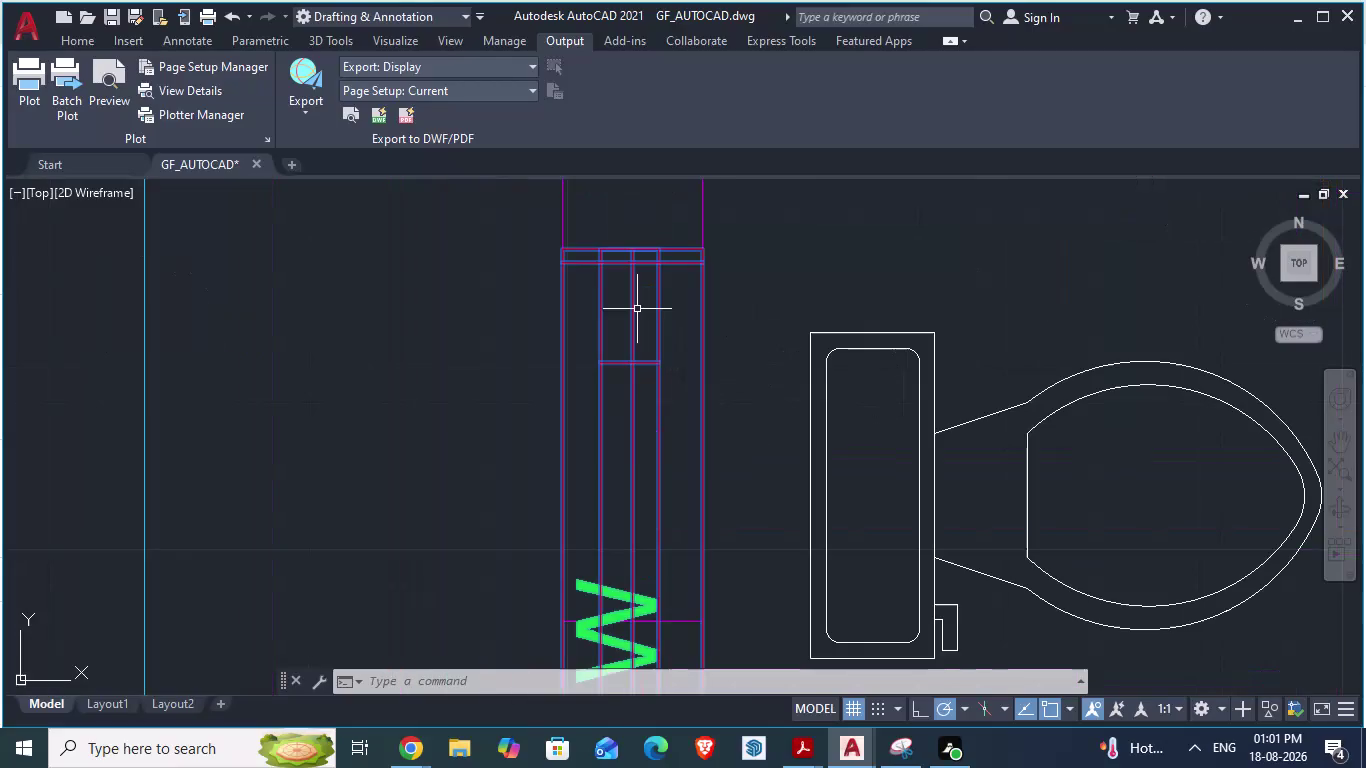
Move the W window block leftward so it sits beside the toilet wall.
scroll(up, 3)
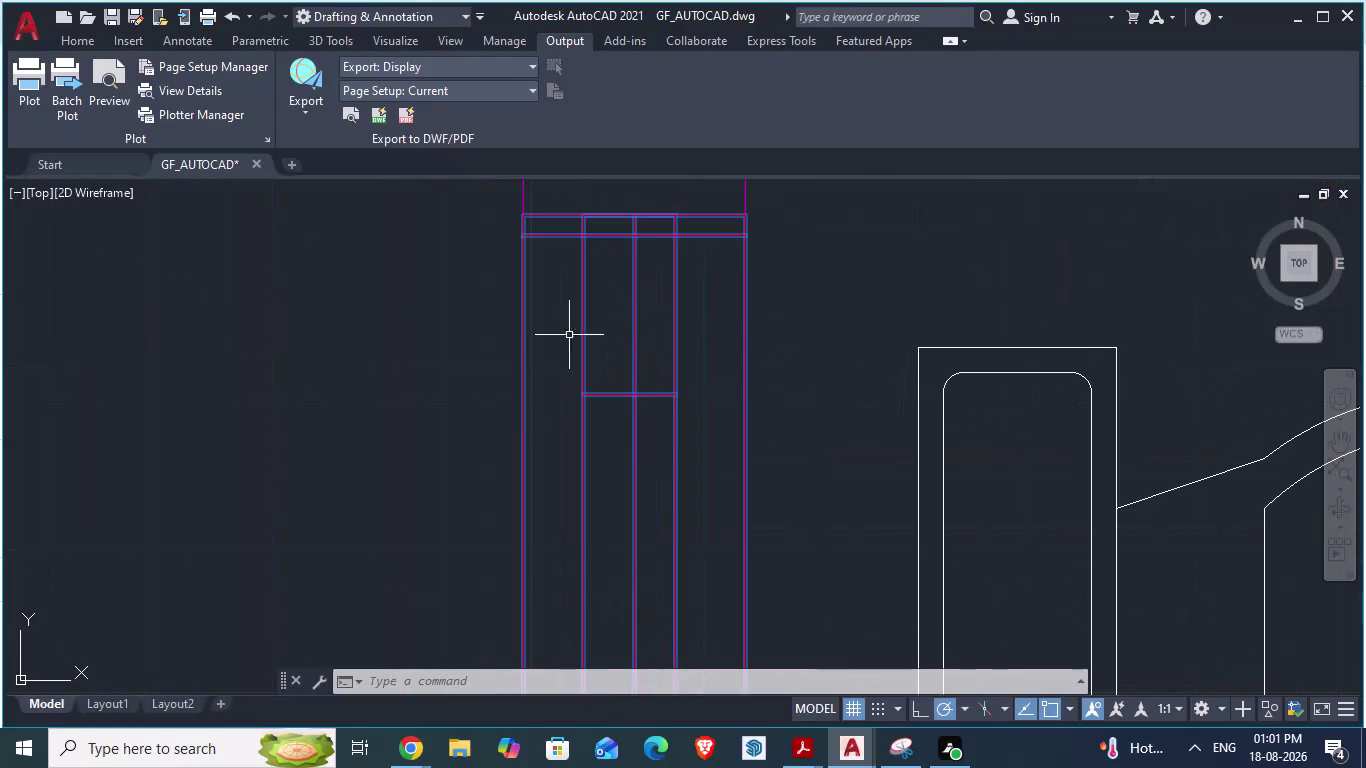
click(522, 360)
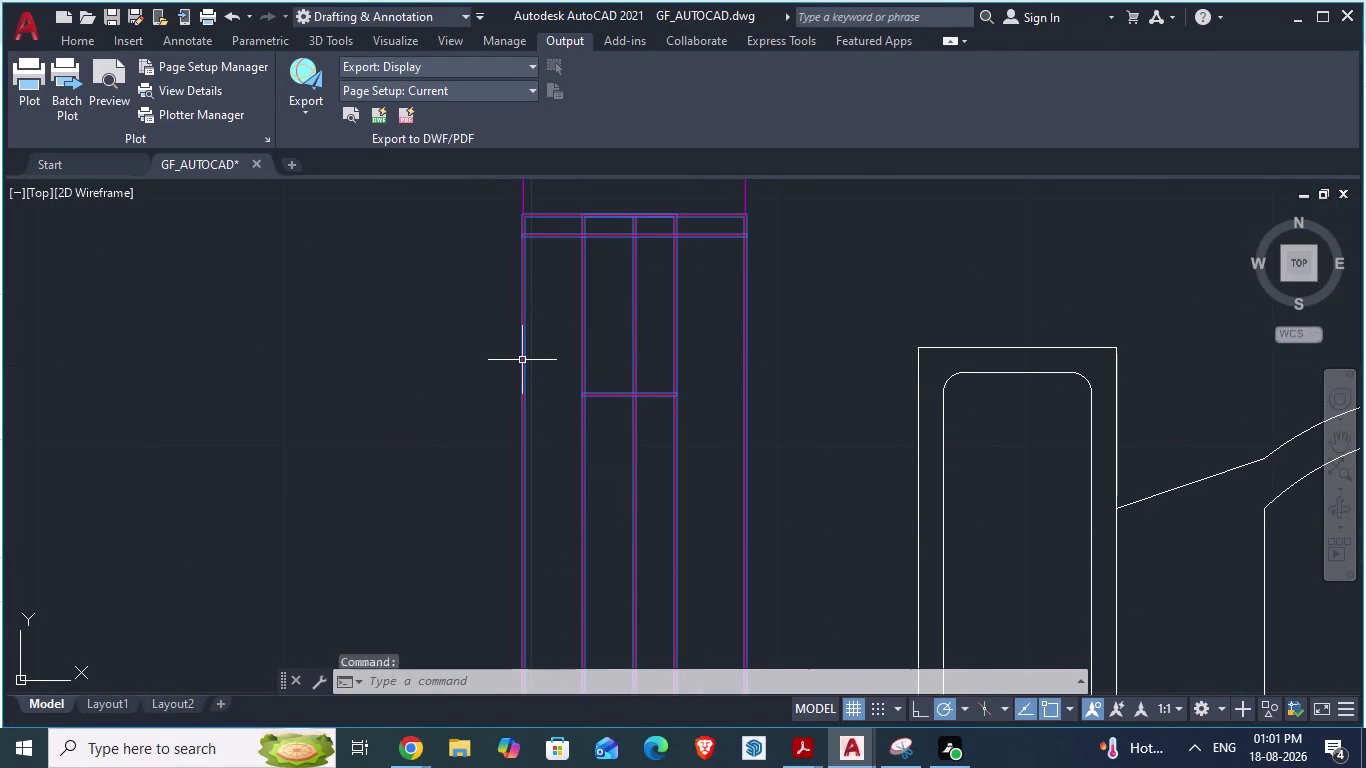
key(m)
key(Return)
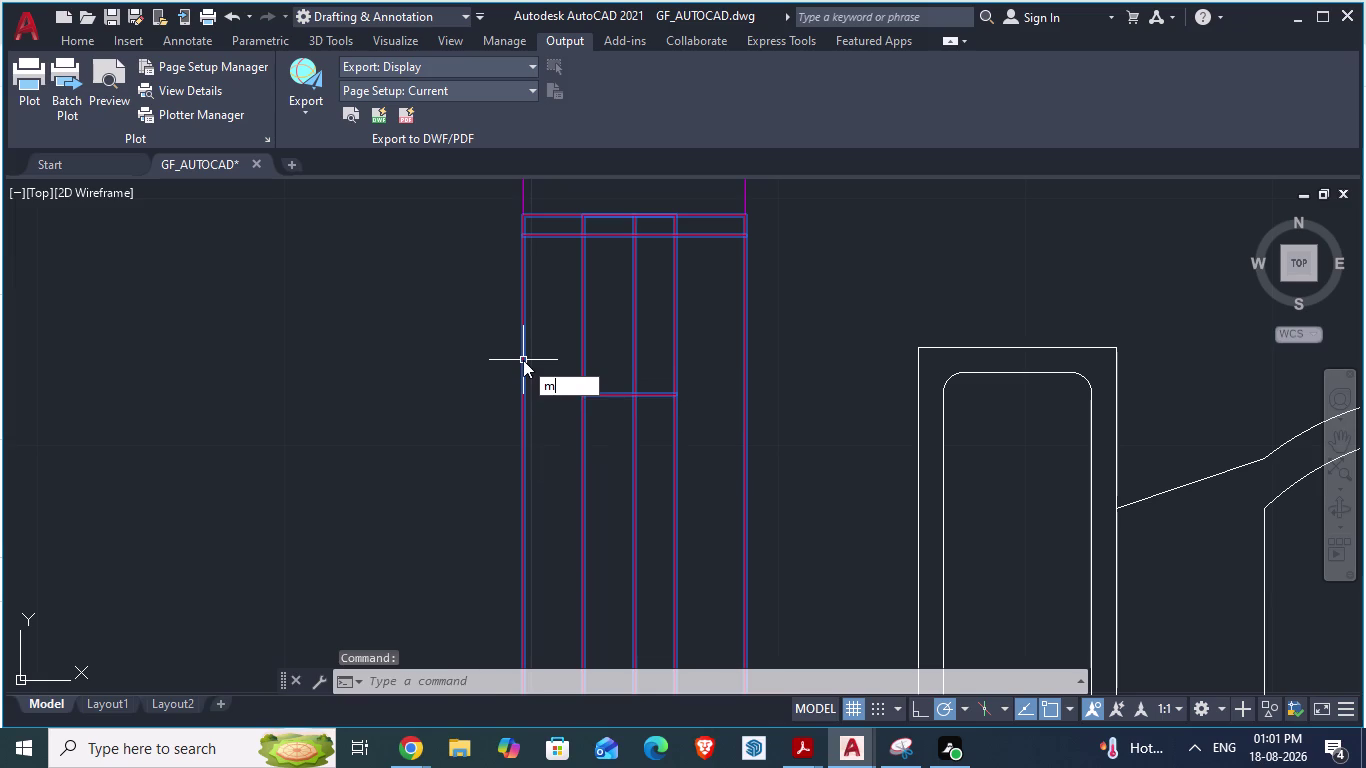
drag(523, 360, 289, 351)
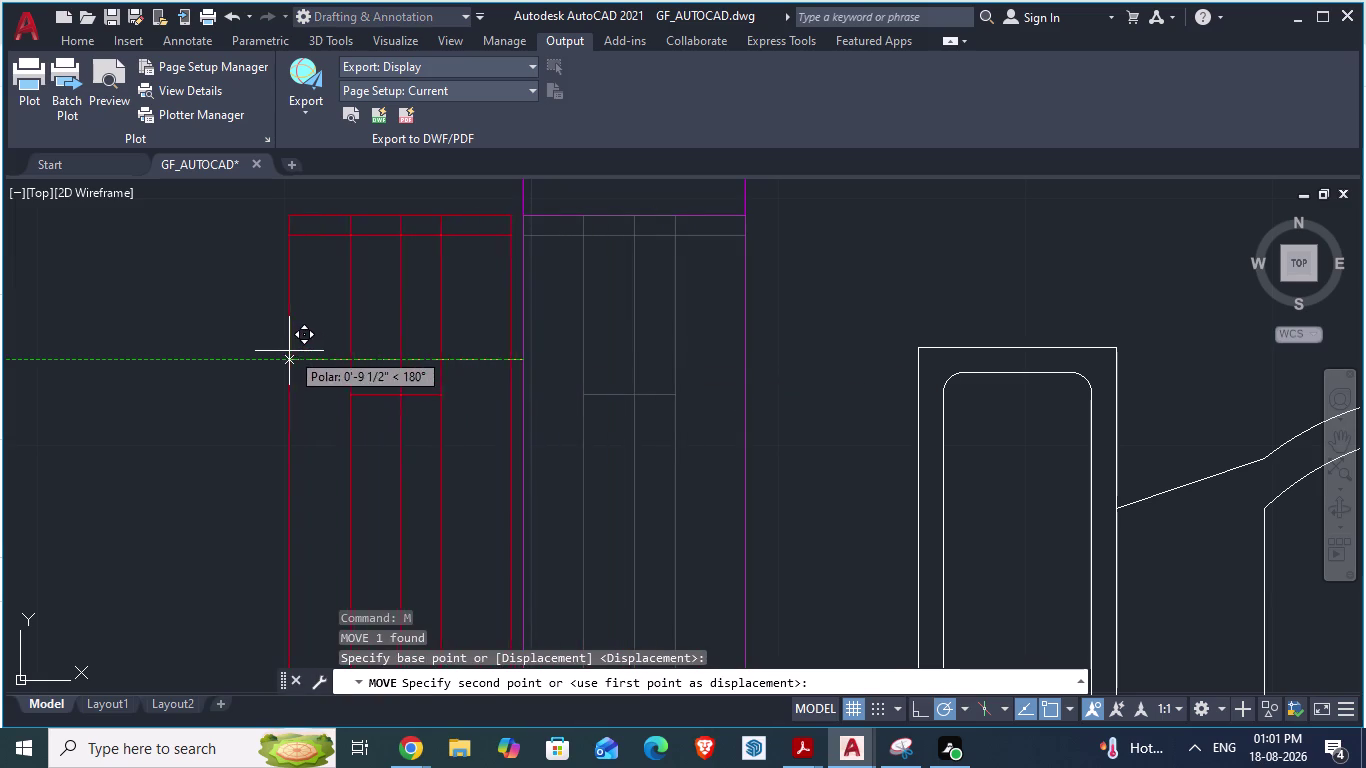
drag(289, 351, 257, 355)
click(257, 355)
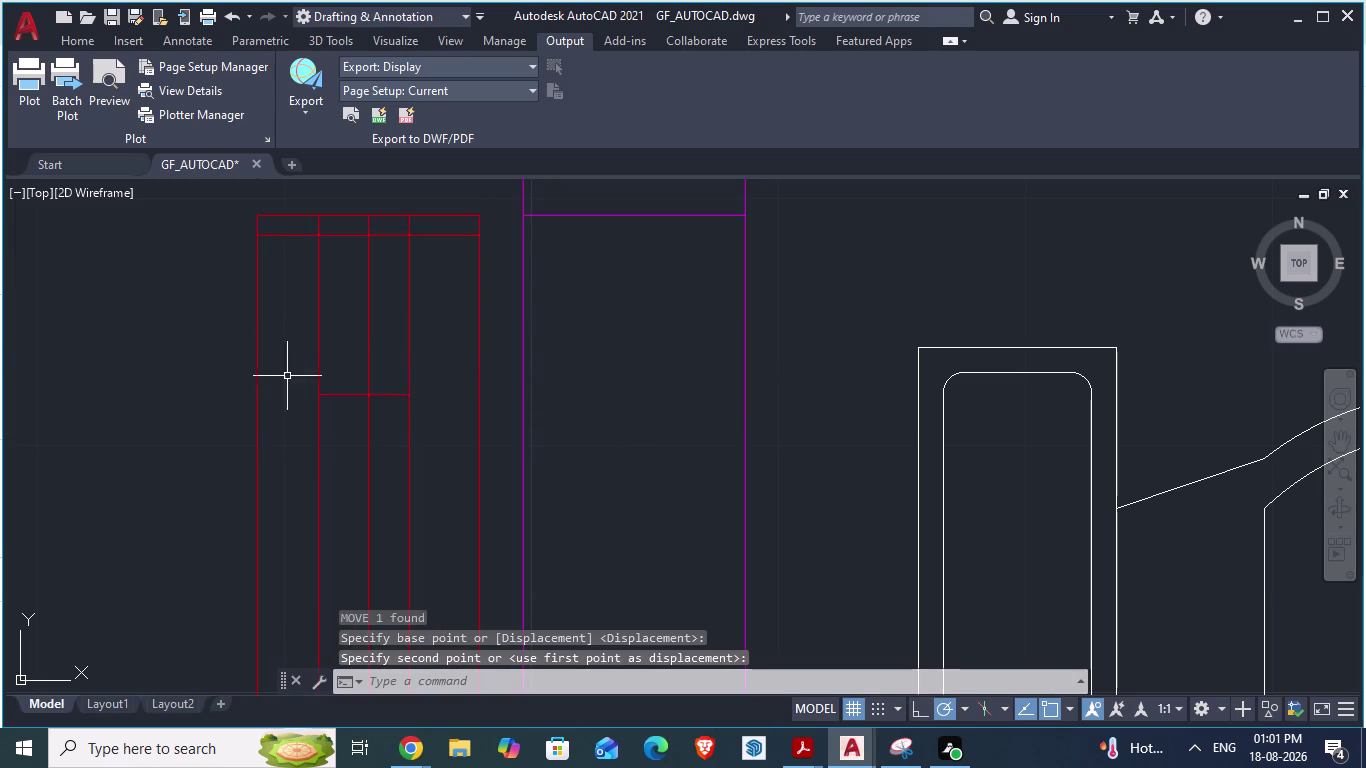
scroll(down, 3)
scroll(down, 3)
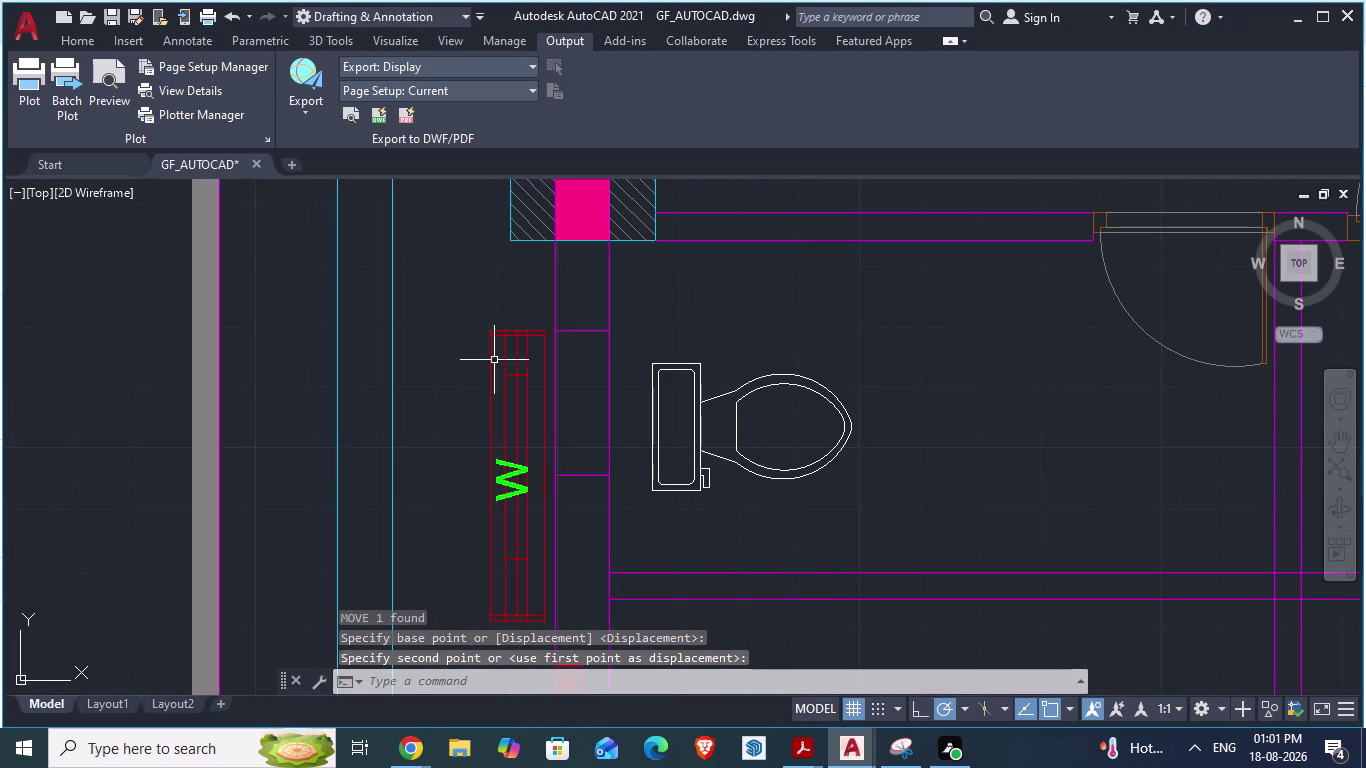
Cancel the stray command, reselect the moved window block, and start SCALE.
key(s)
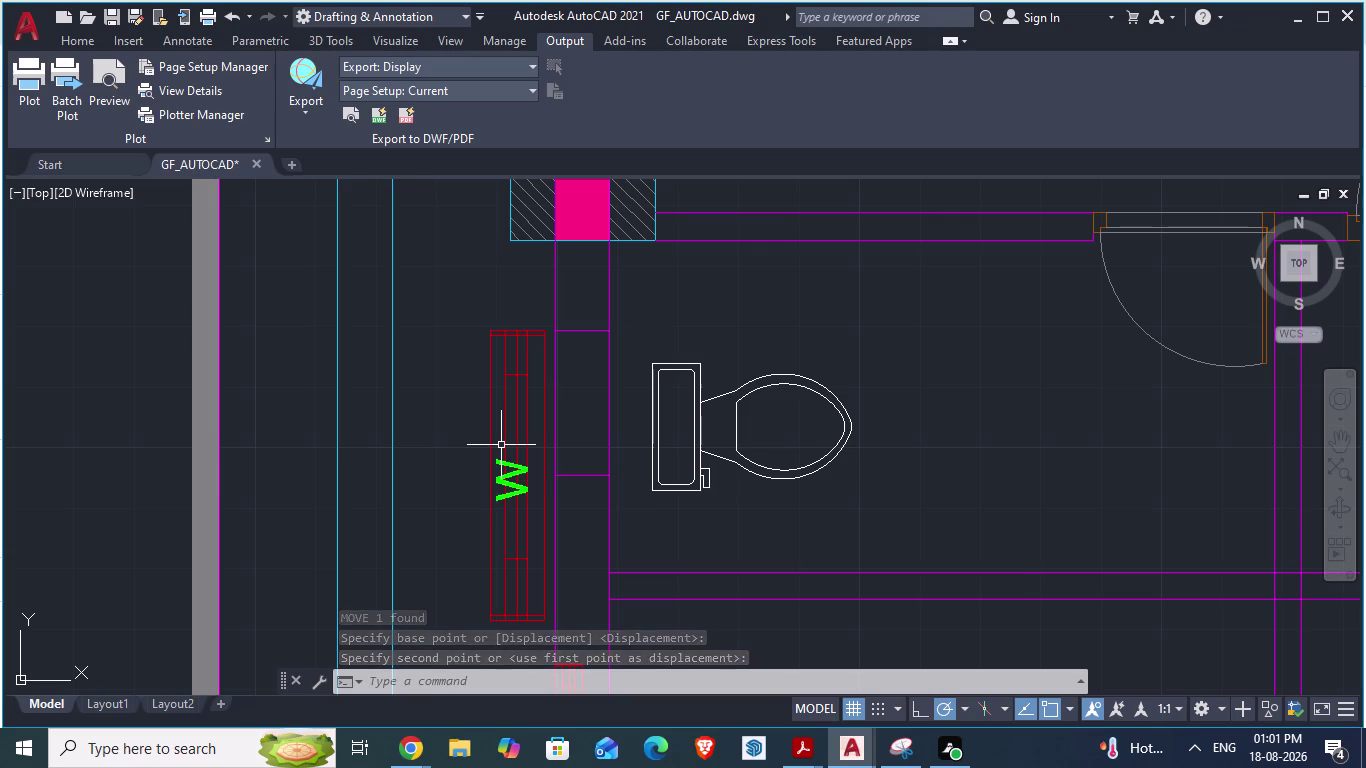
key(Escape)
click(489, 432)
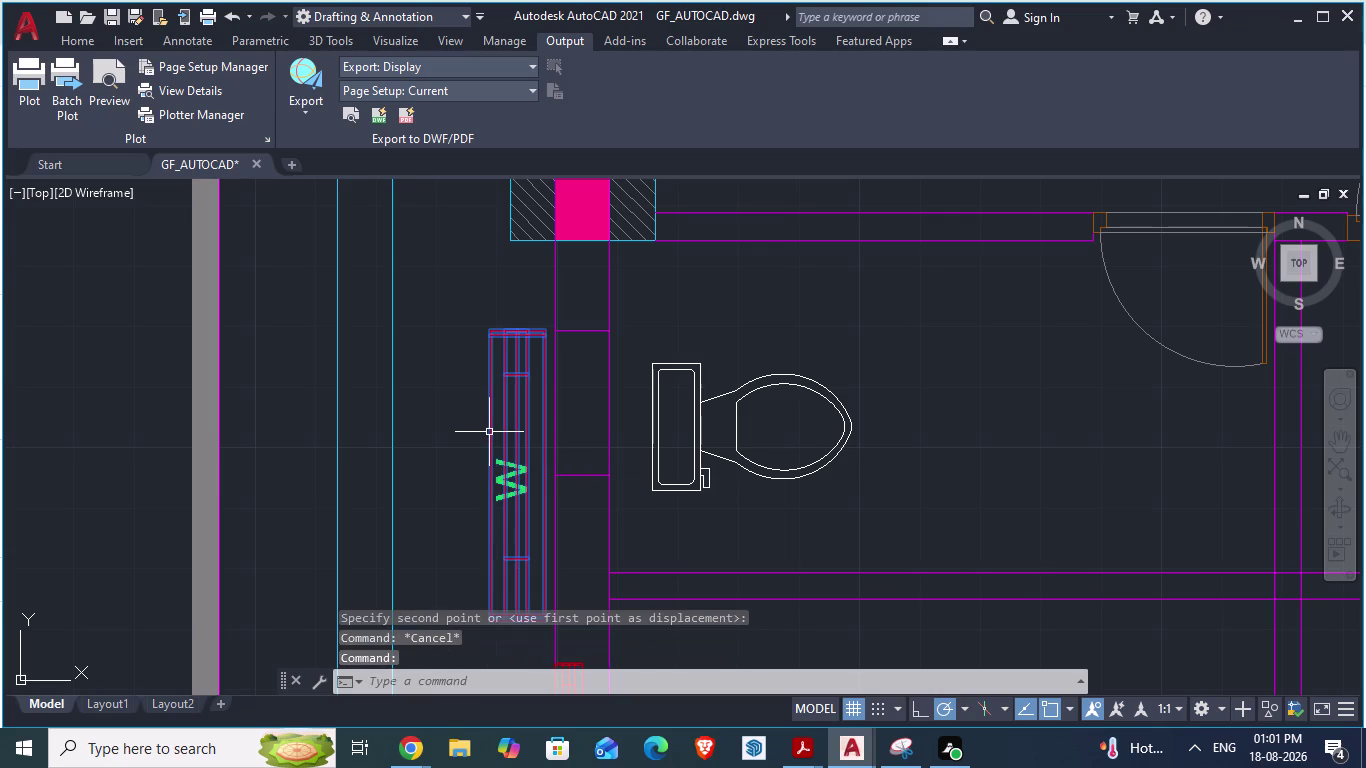
text(sca)
key(Return)
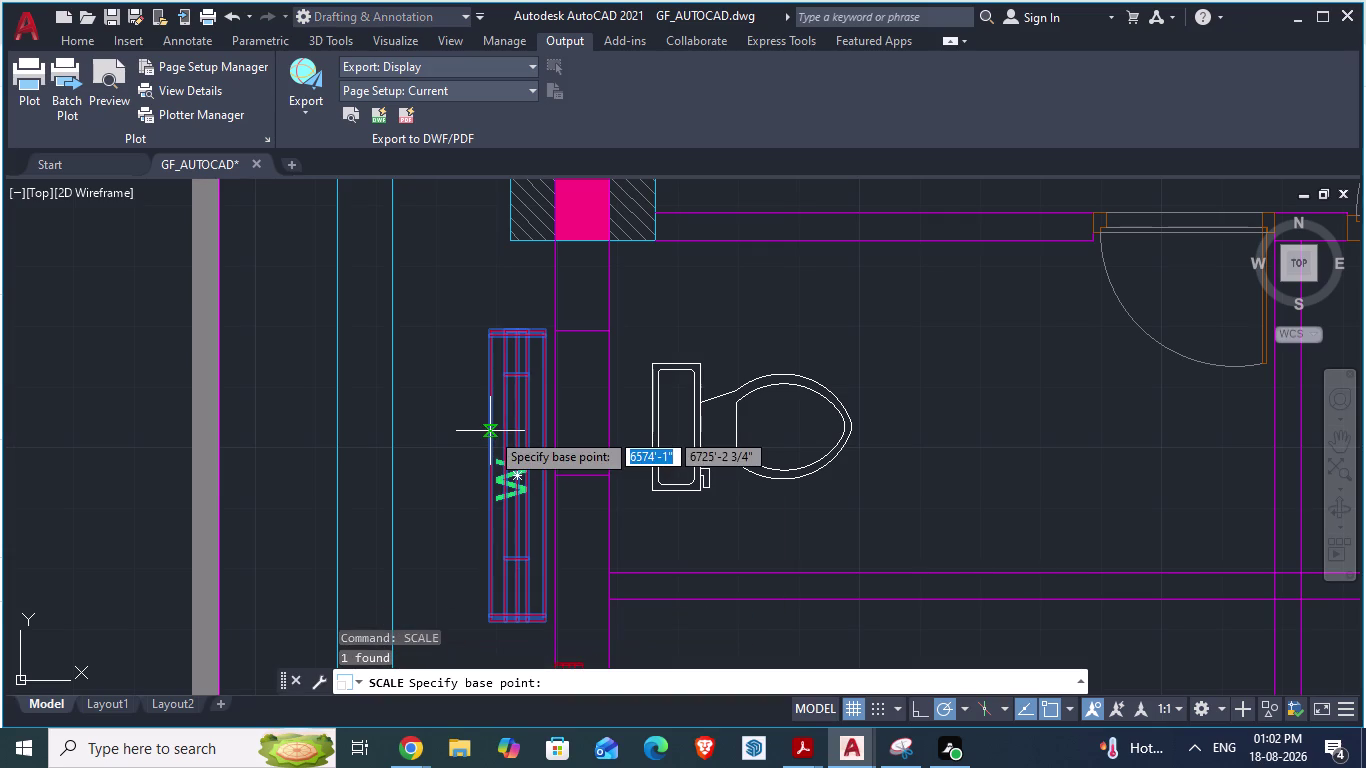
scroll(up, 3)
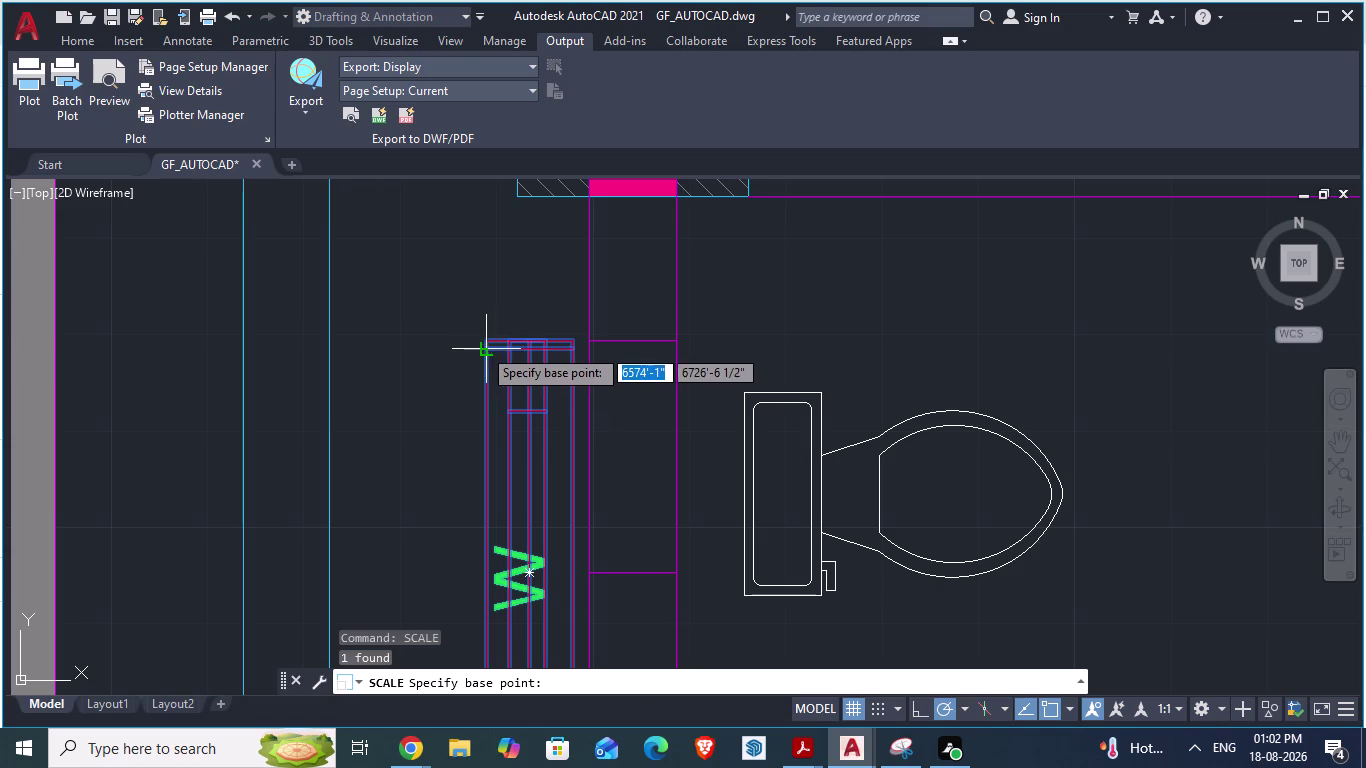
click(487, 344)
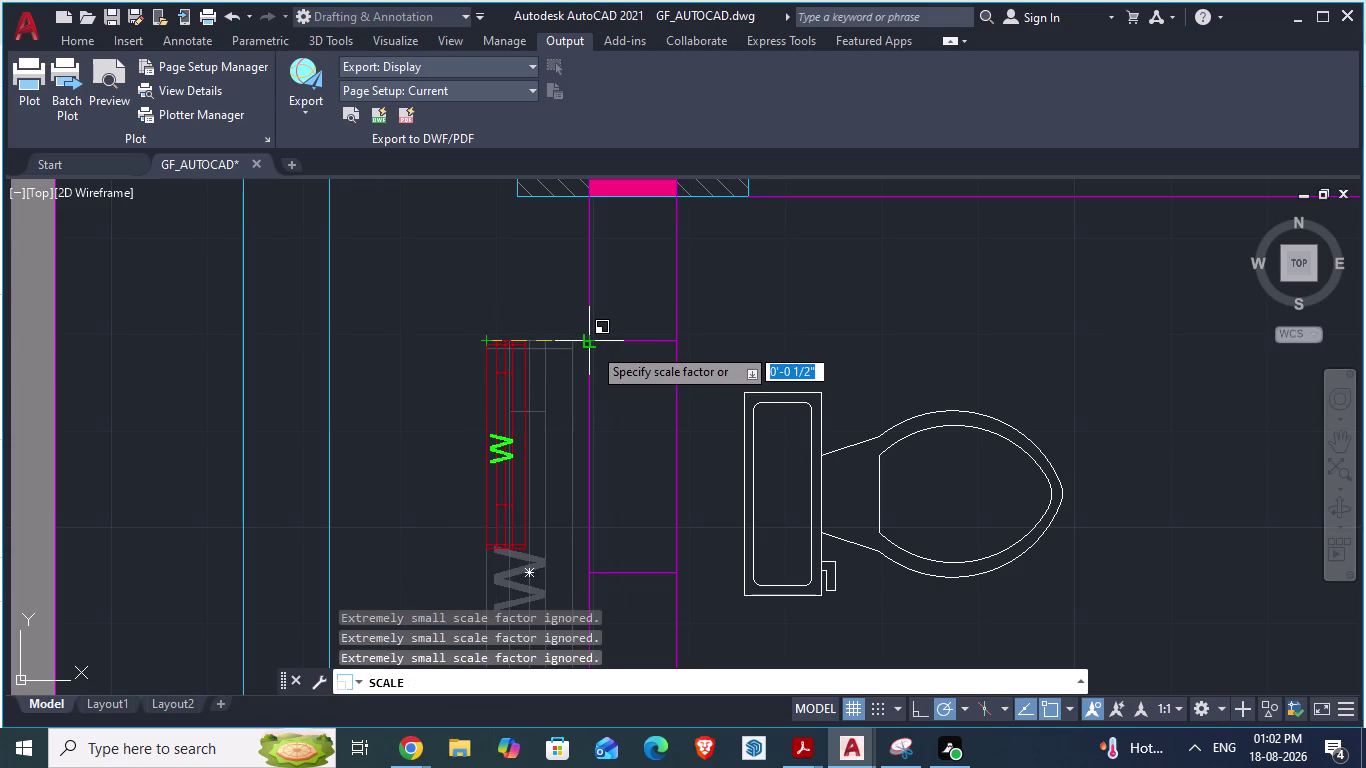
click(592, 346)
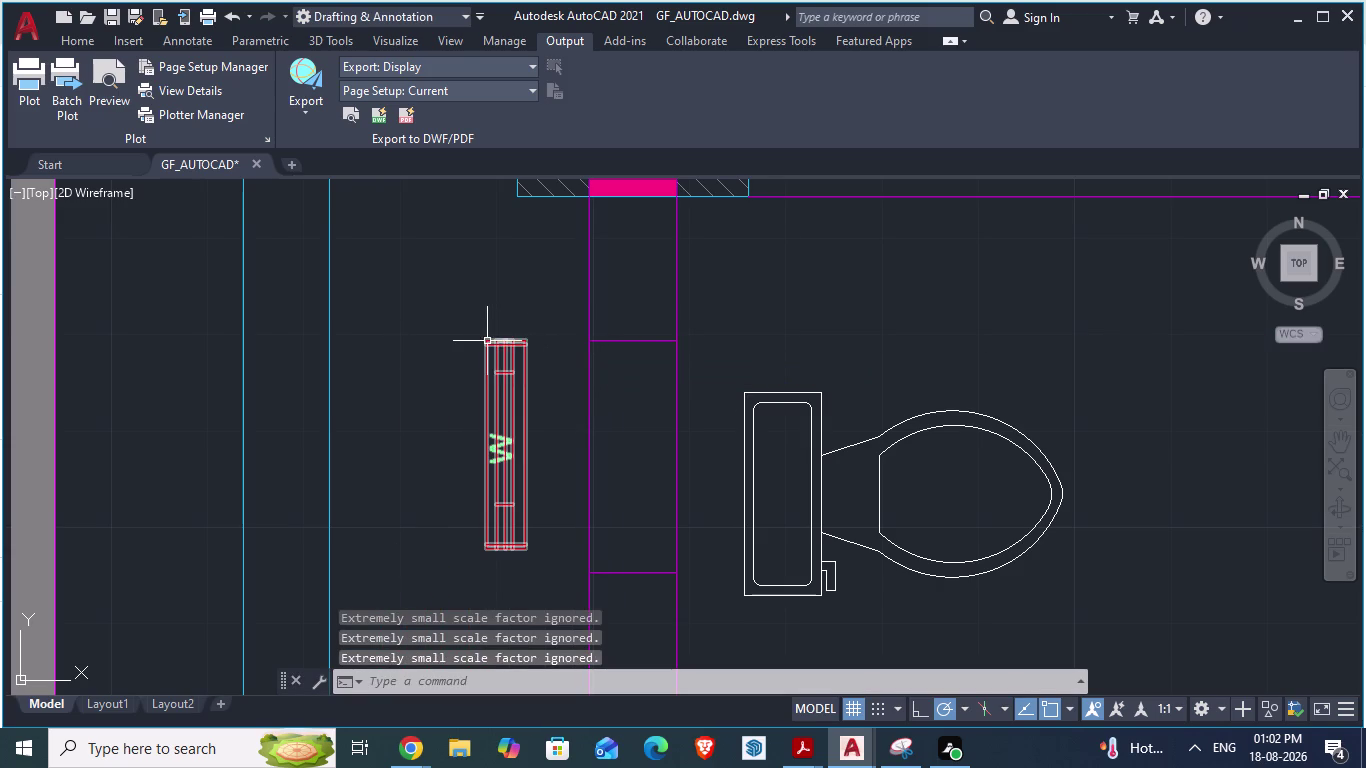
scroll(up, 3)
key(Escape)
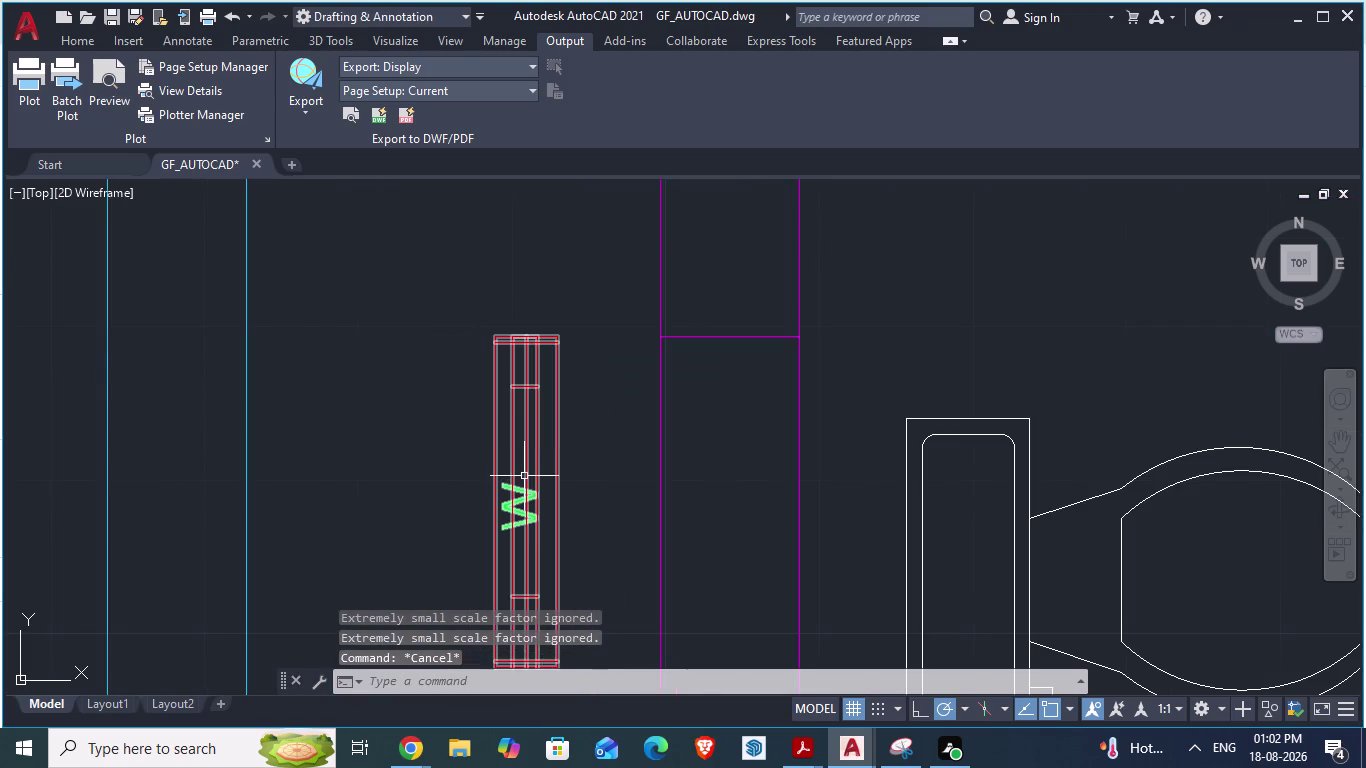
click(502, 449)
scroll(down, 3)
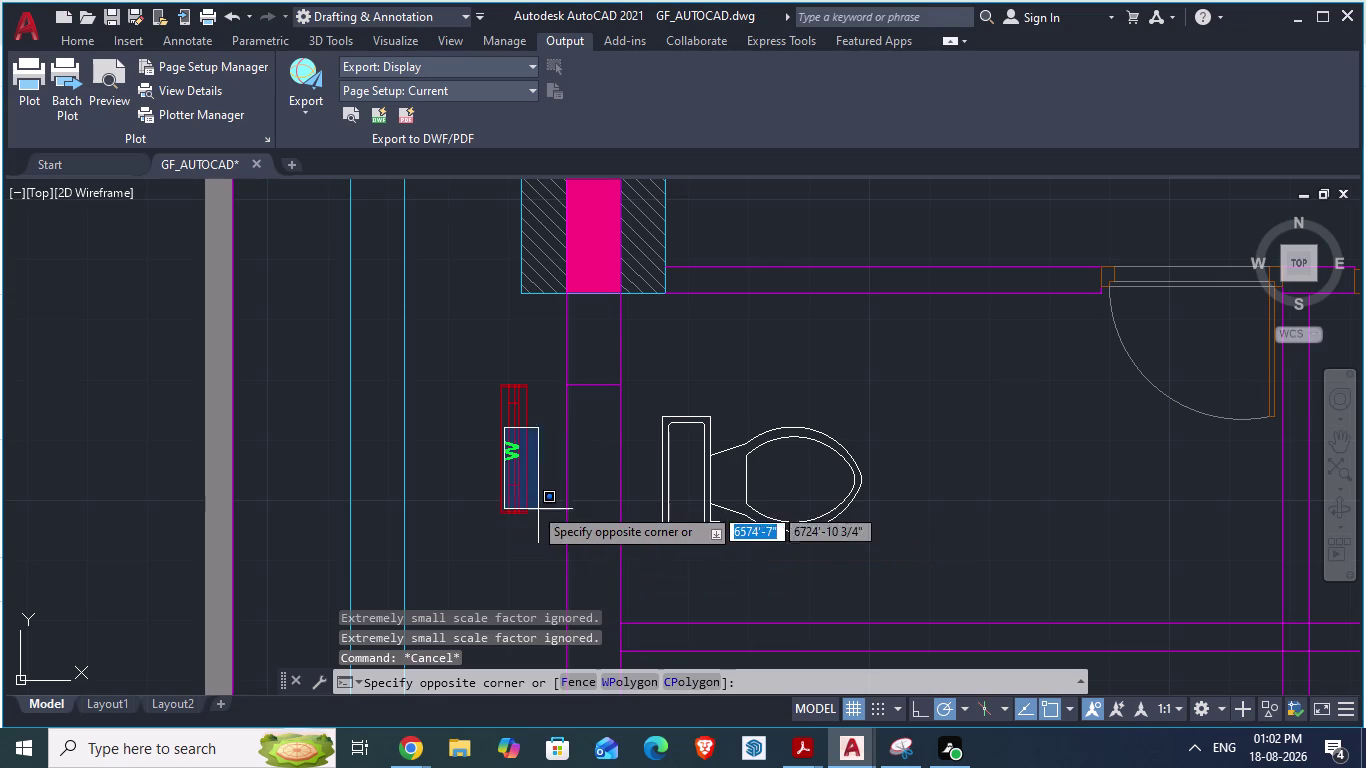
key(Escape)
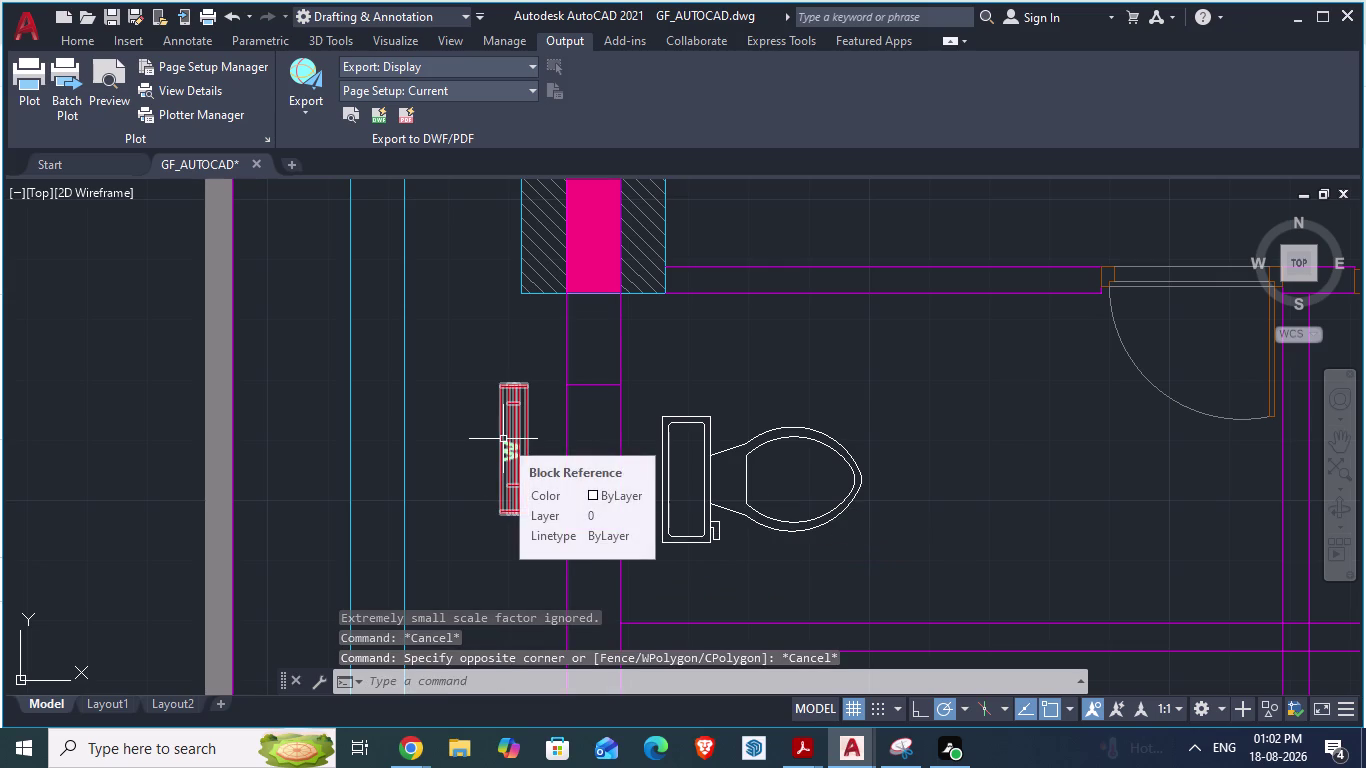
click(503, 439)
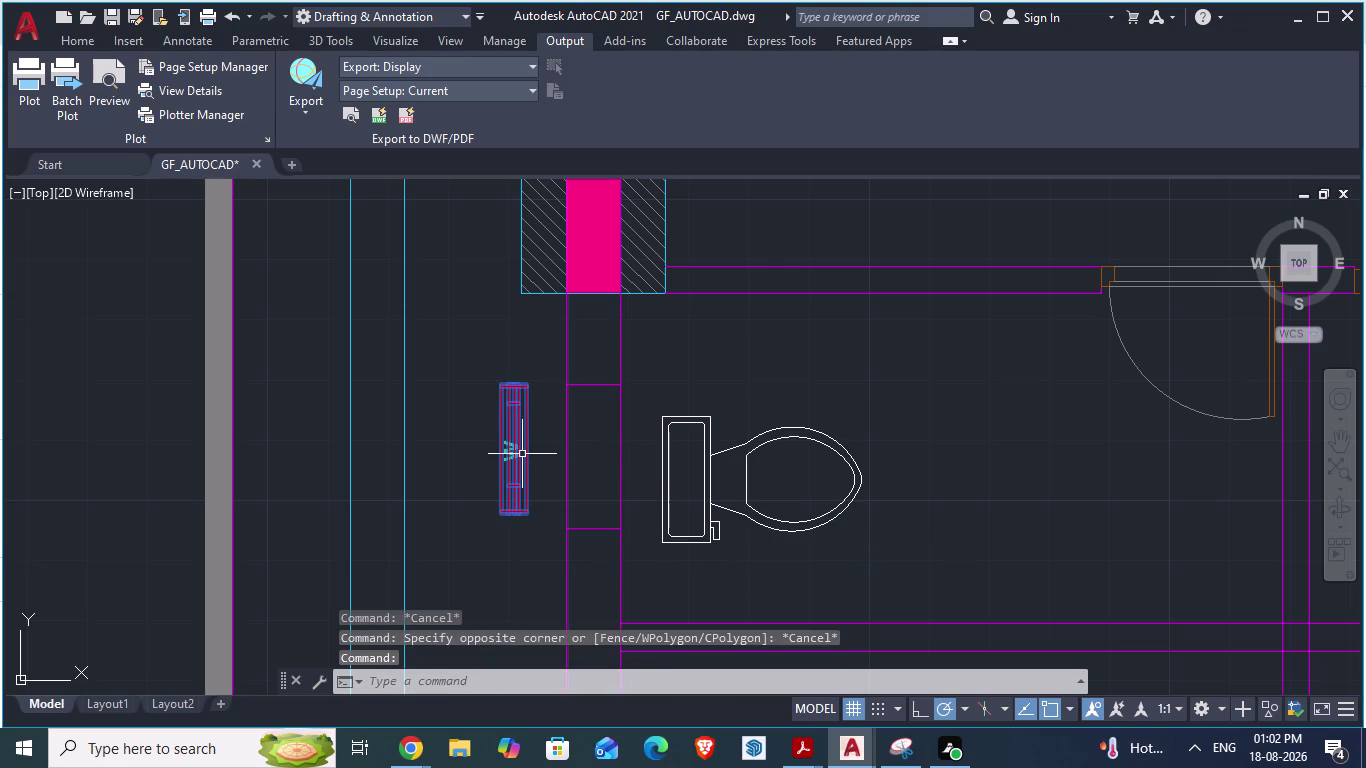
key(m)
key(Return)
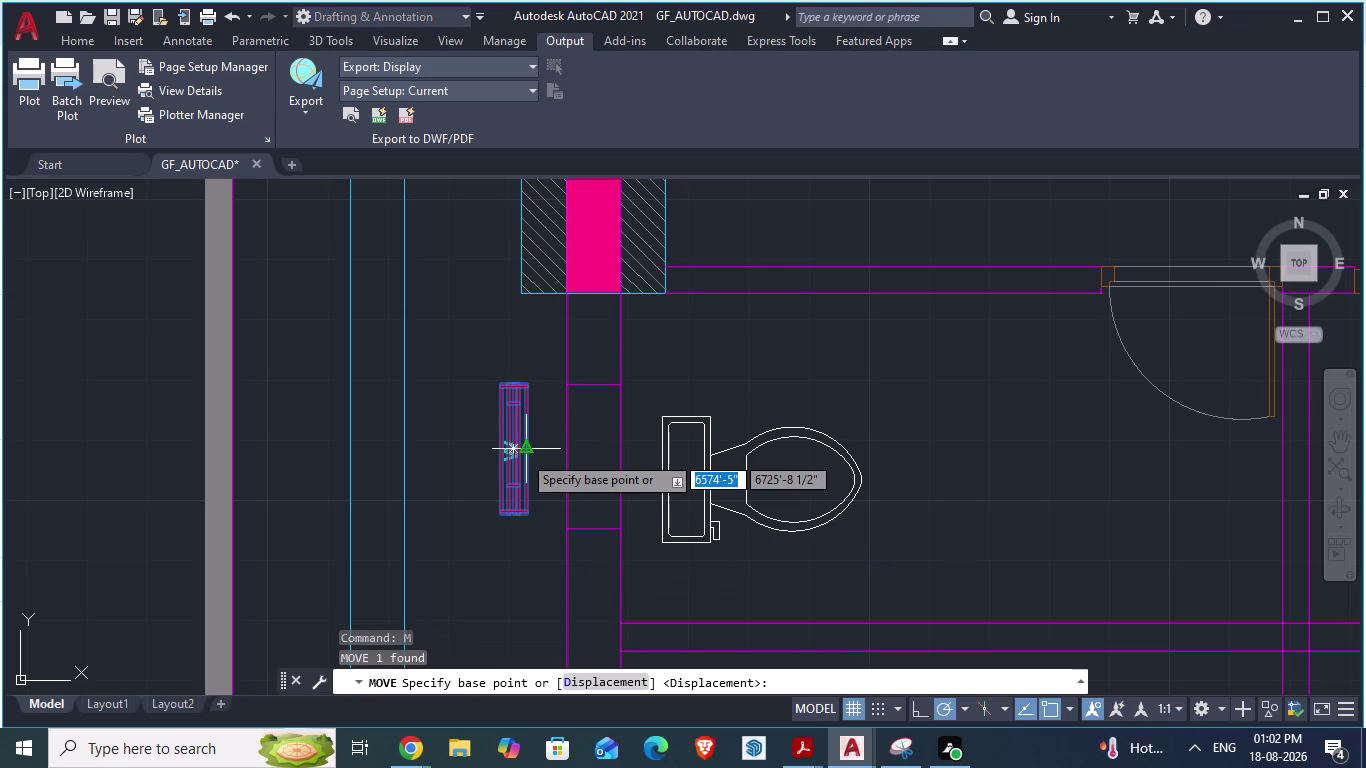
drag(492, 418, 566, 421)
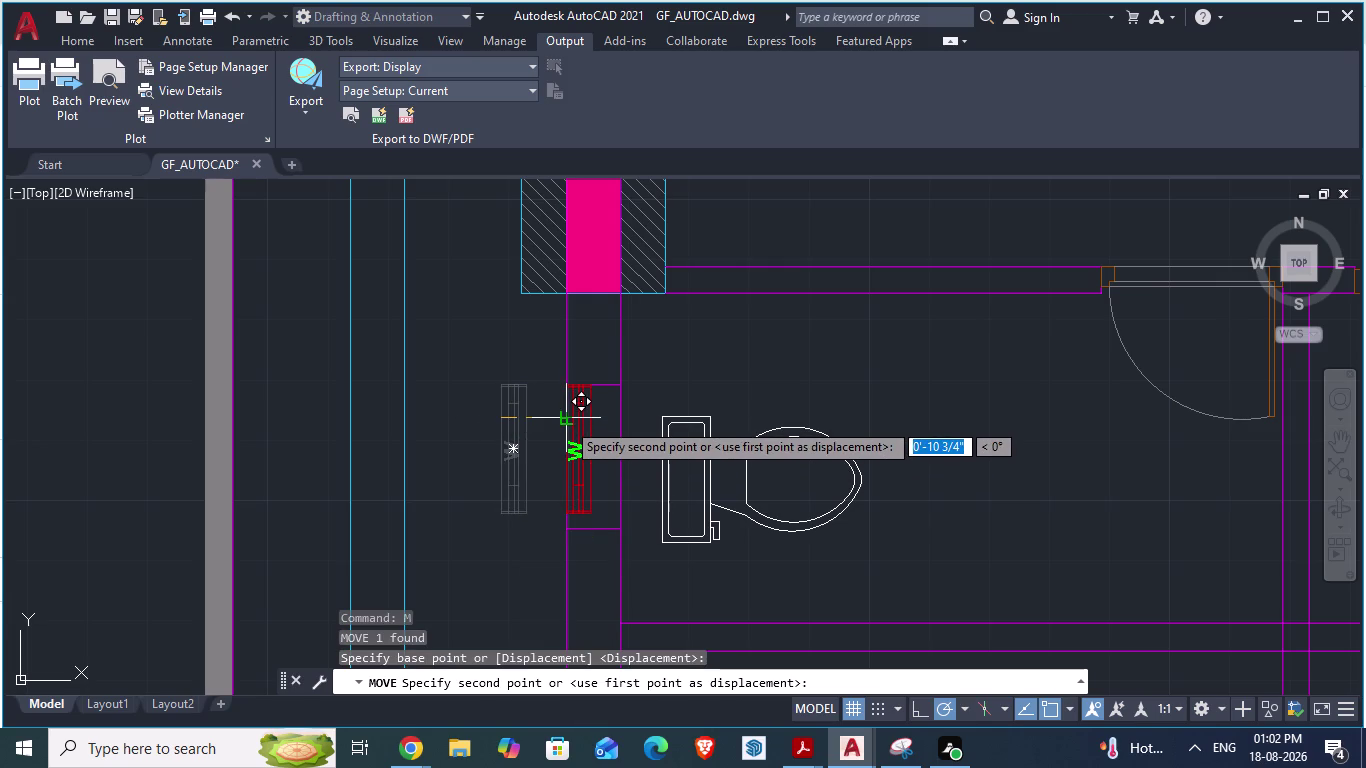
drag(566, 421, 527, 428)
click(527, 428)
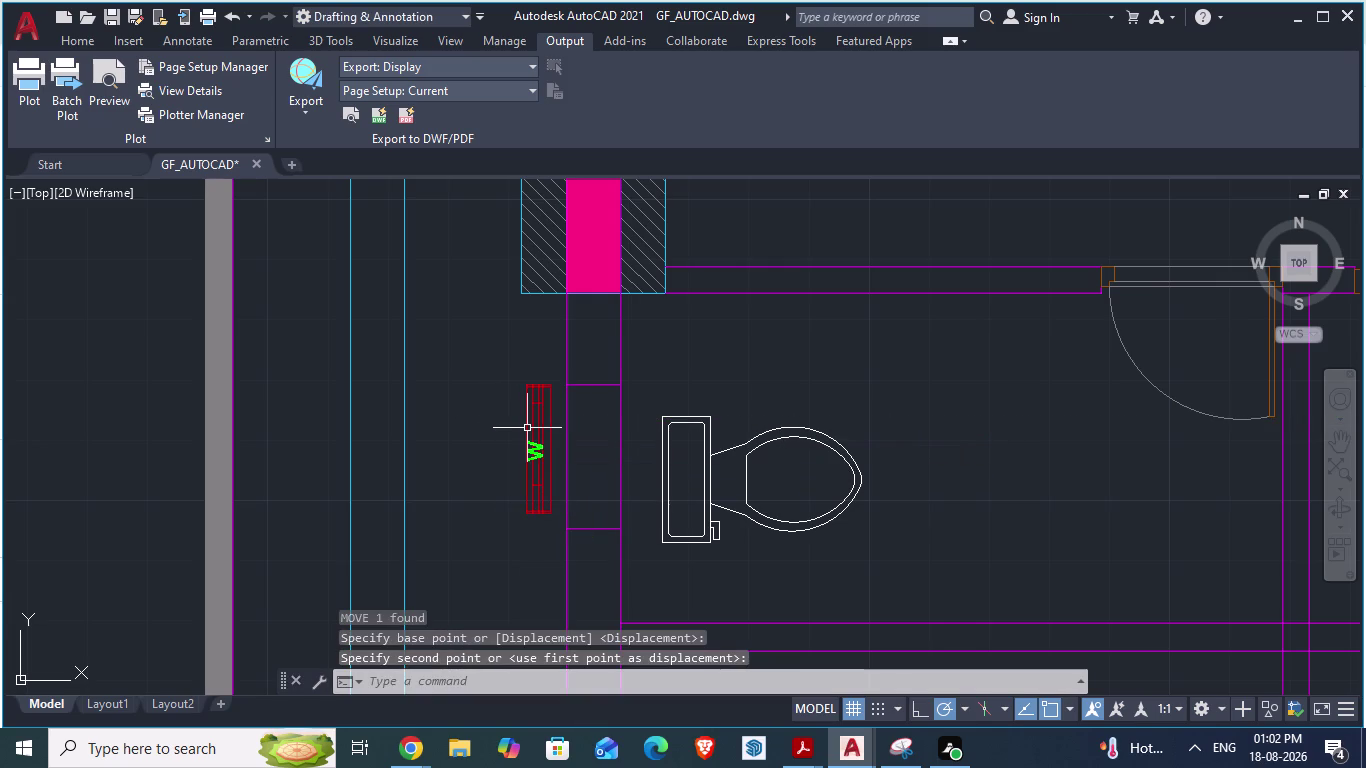
scroll(up, 3)
key(ctrl+z)
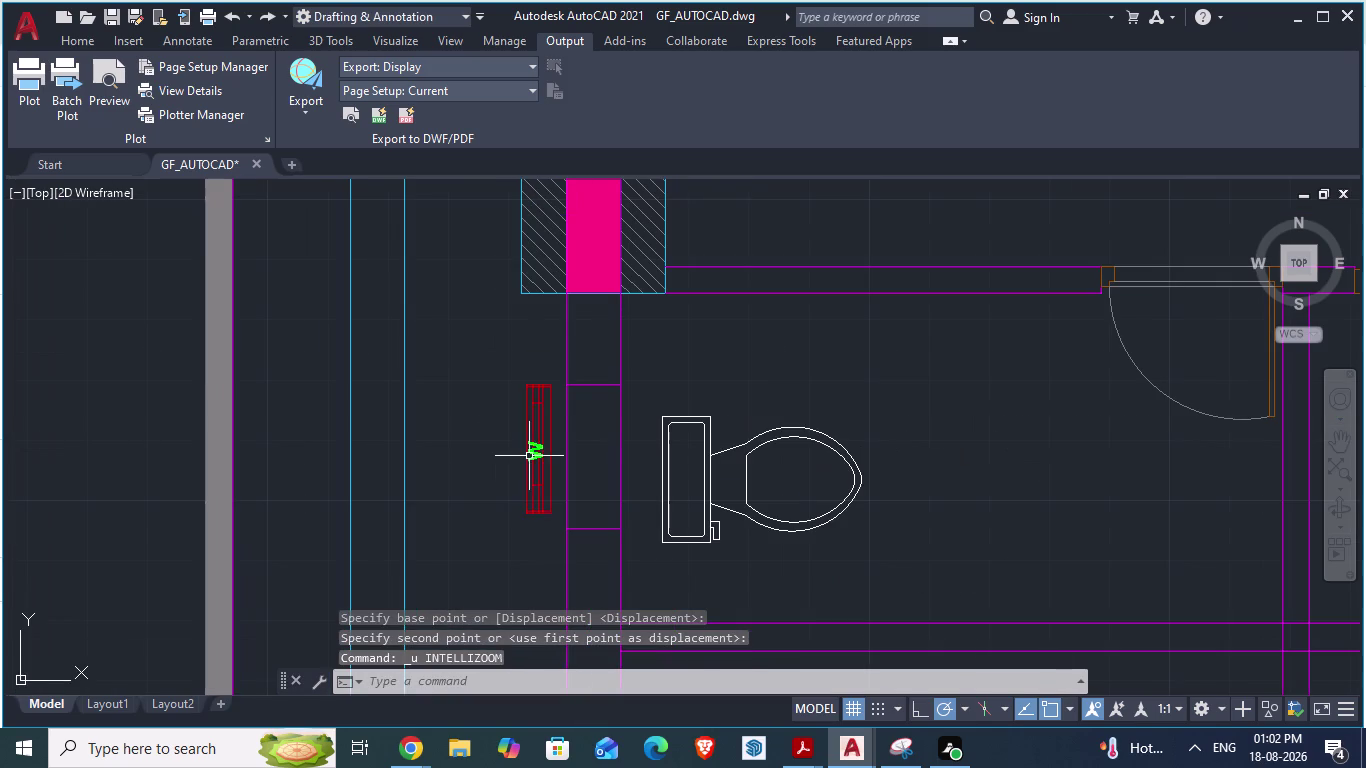
key(ctrl+z)
key(ctrl+z)
key(ctrl+z)
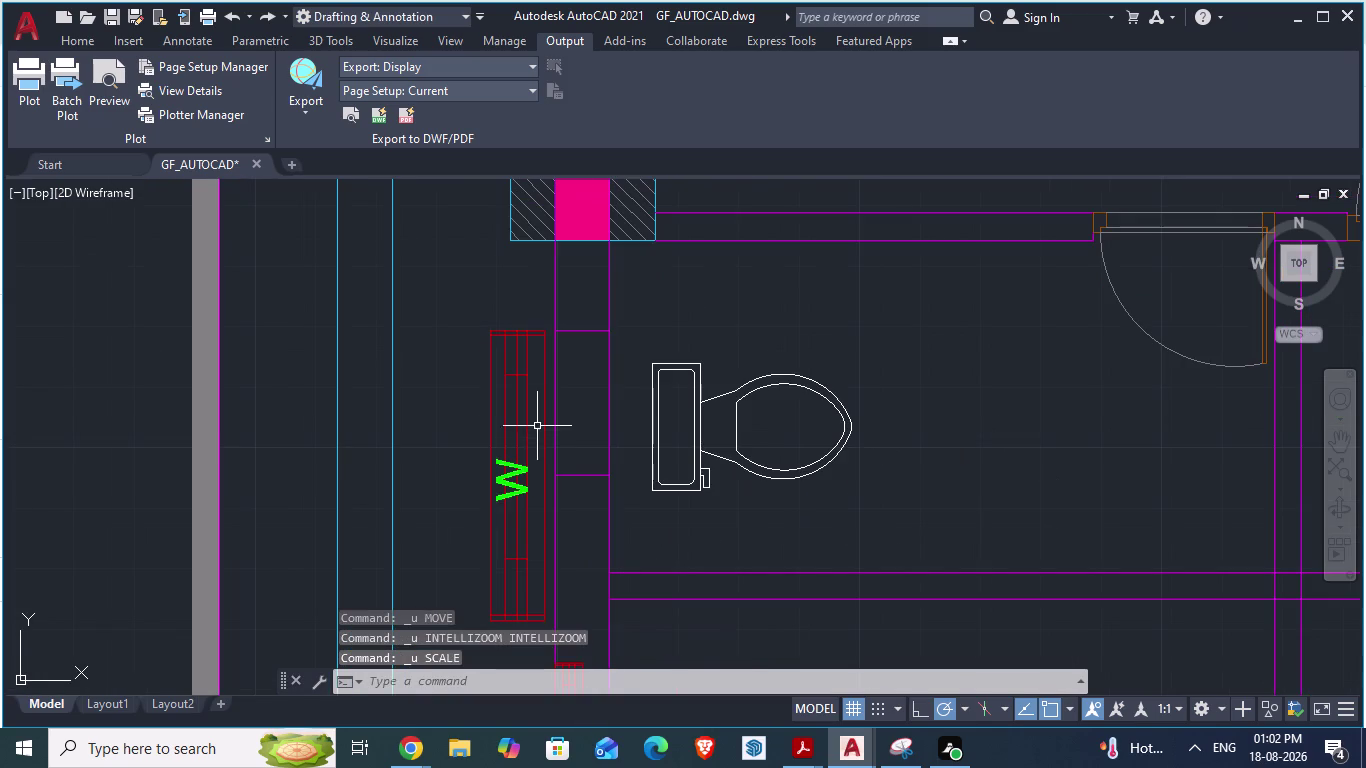
click(491, 387)
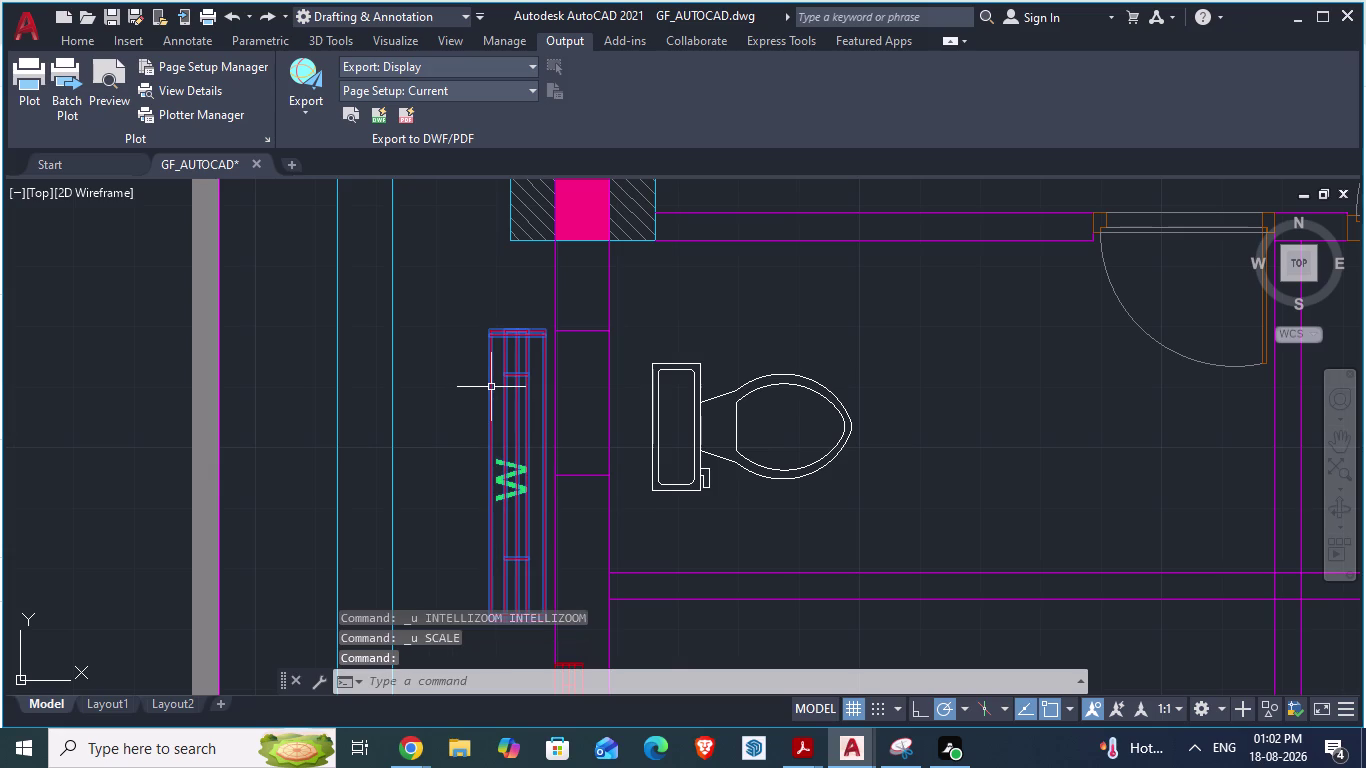
text(sca)
key(Return)
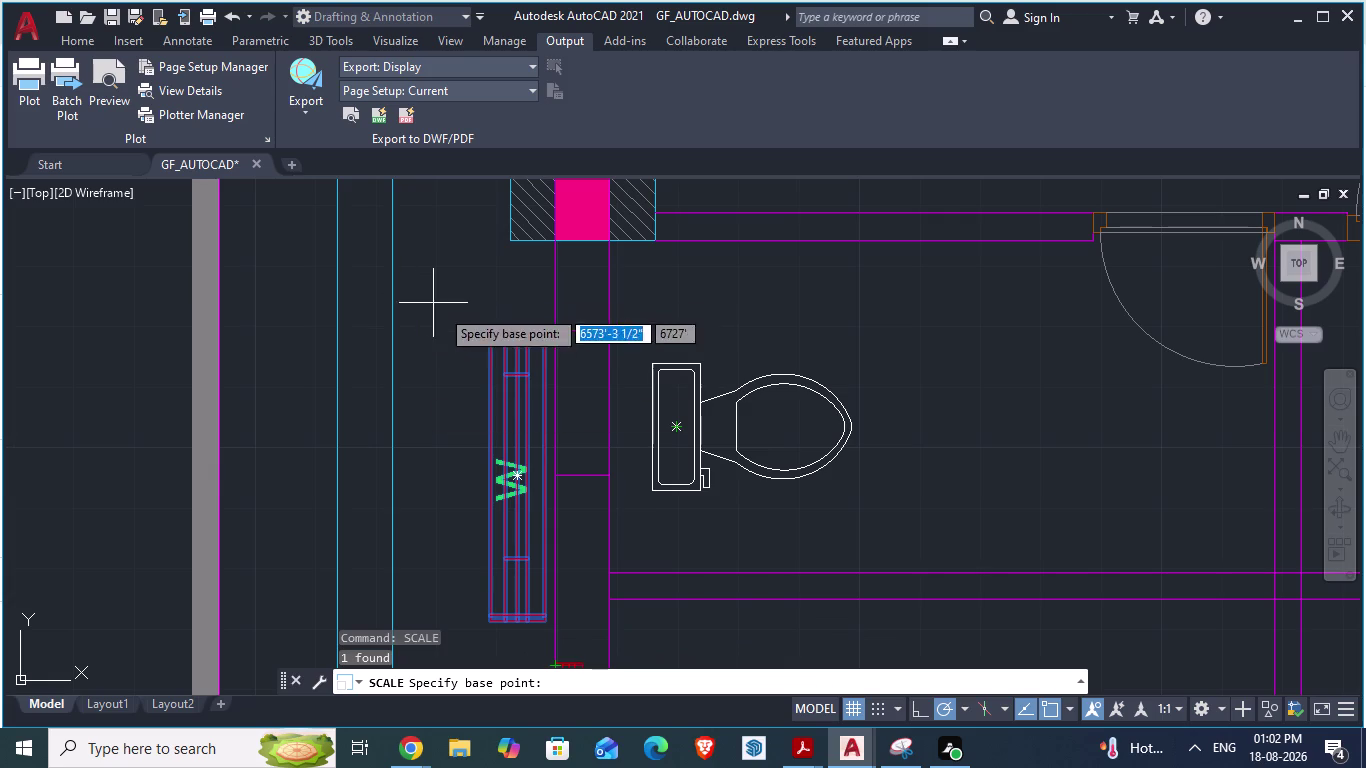
click(486, 331)
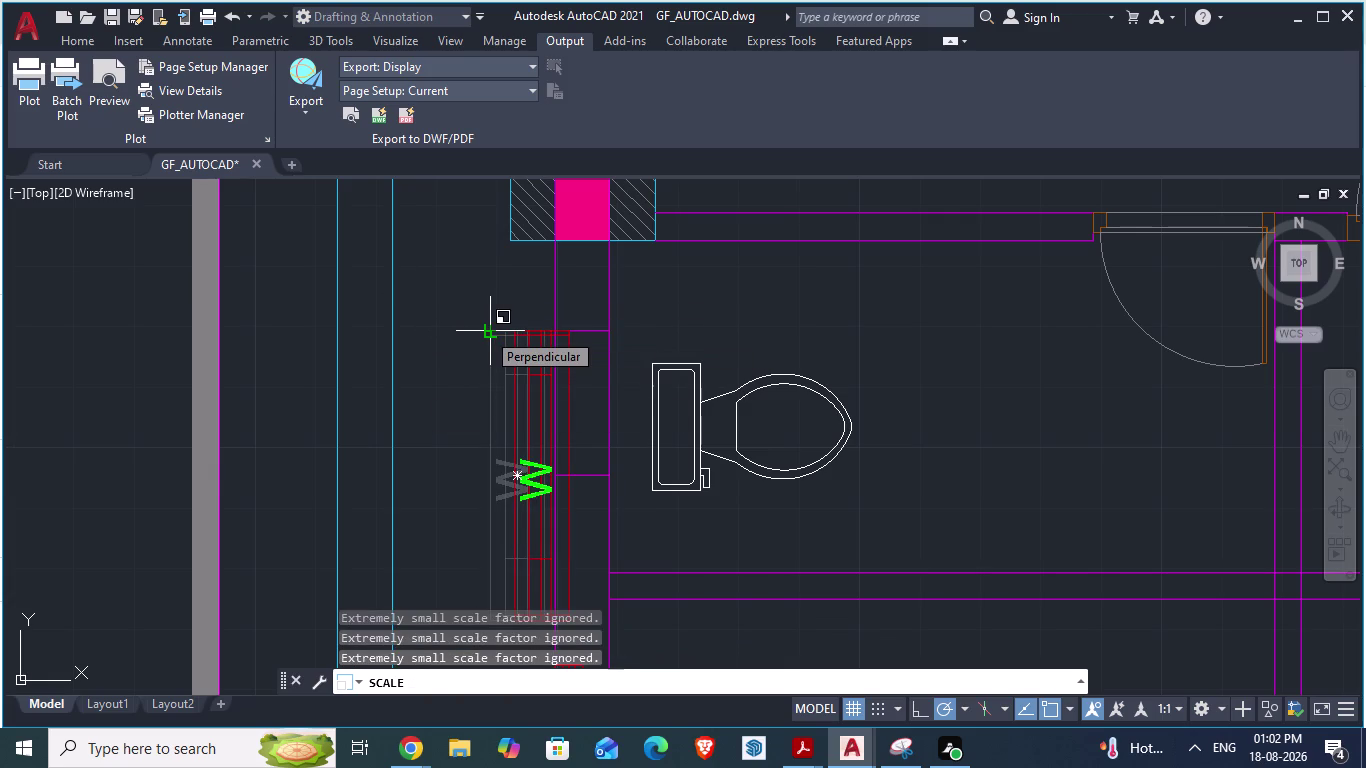
key(Escape)
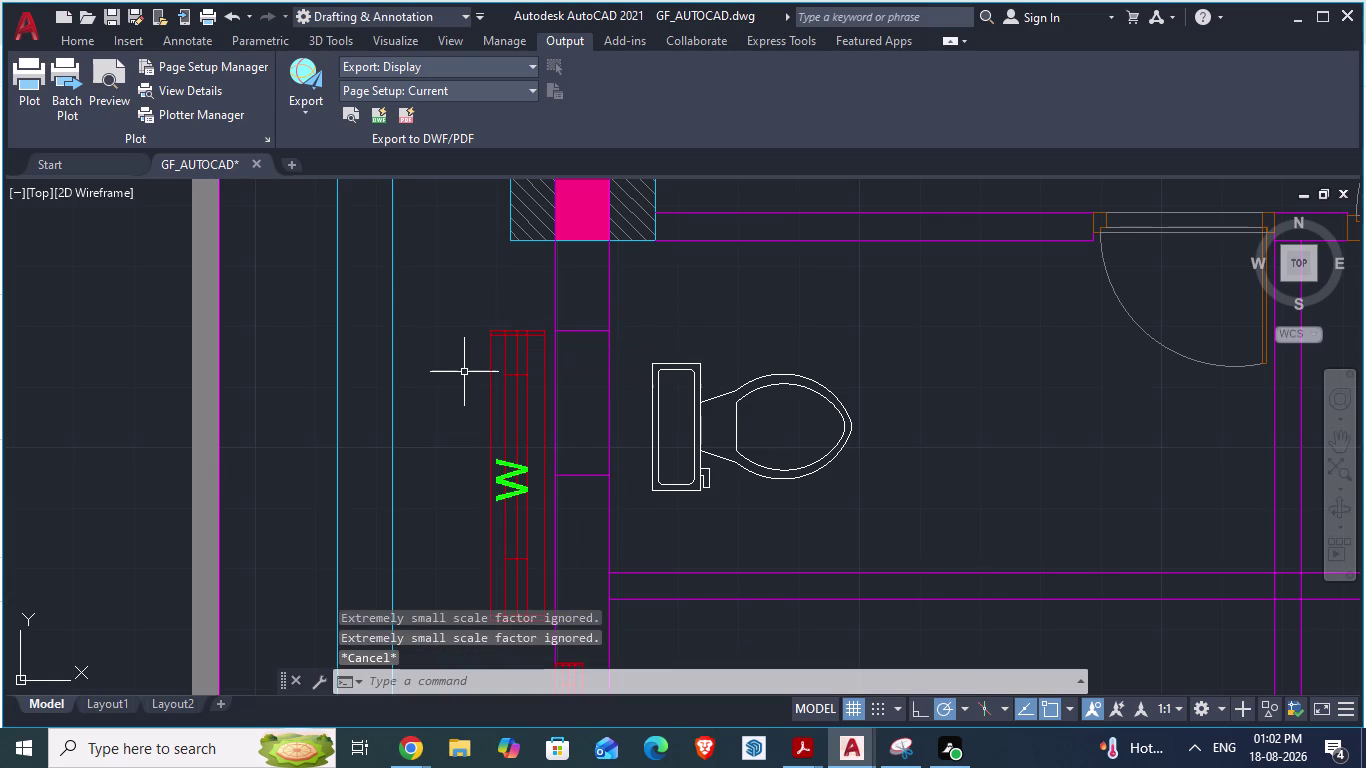
text(sca)
key(Return)
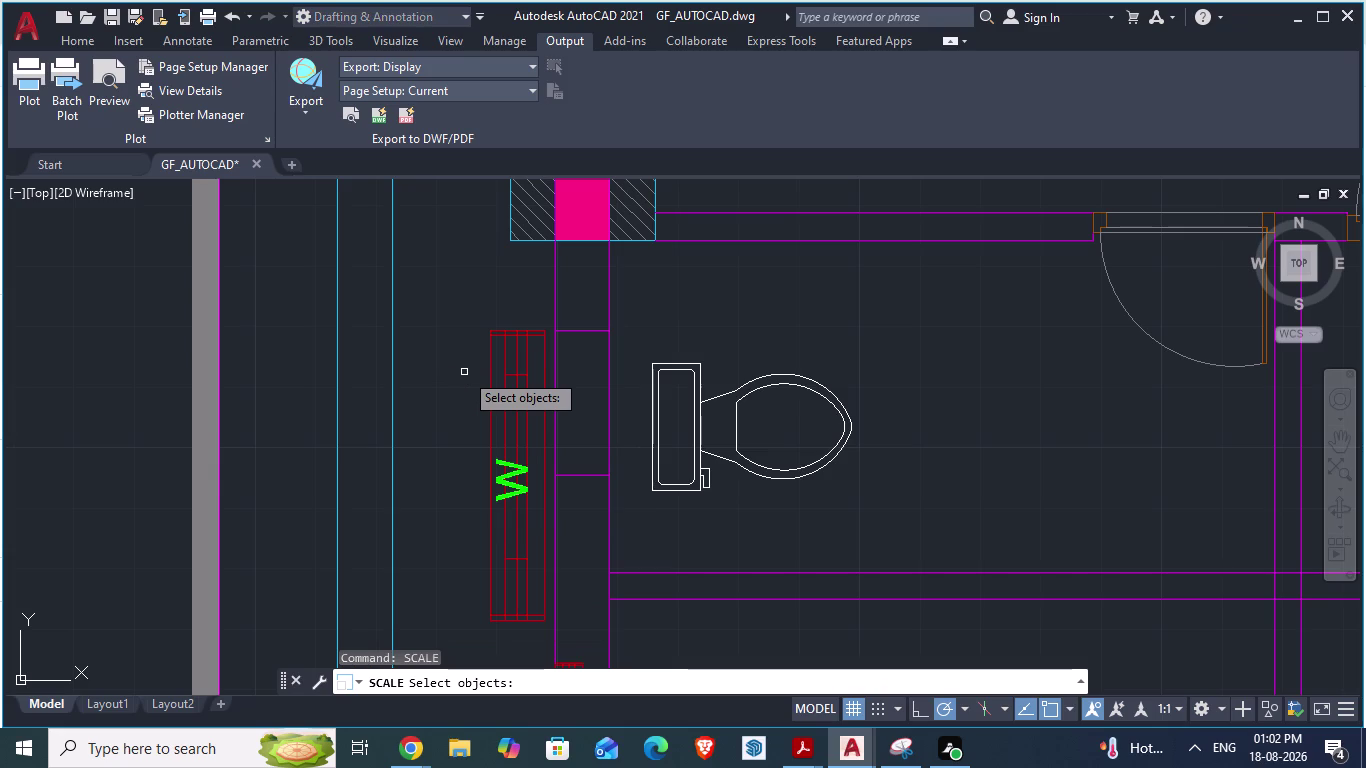
click(489, 330)
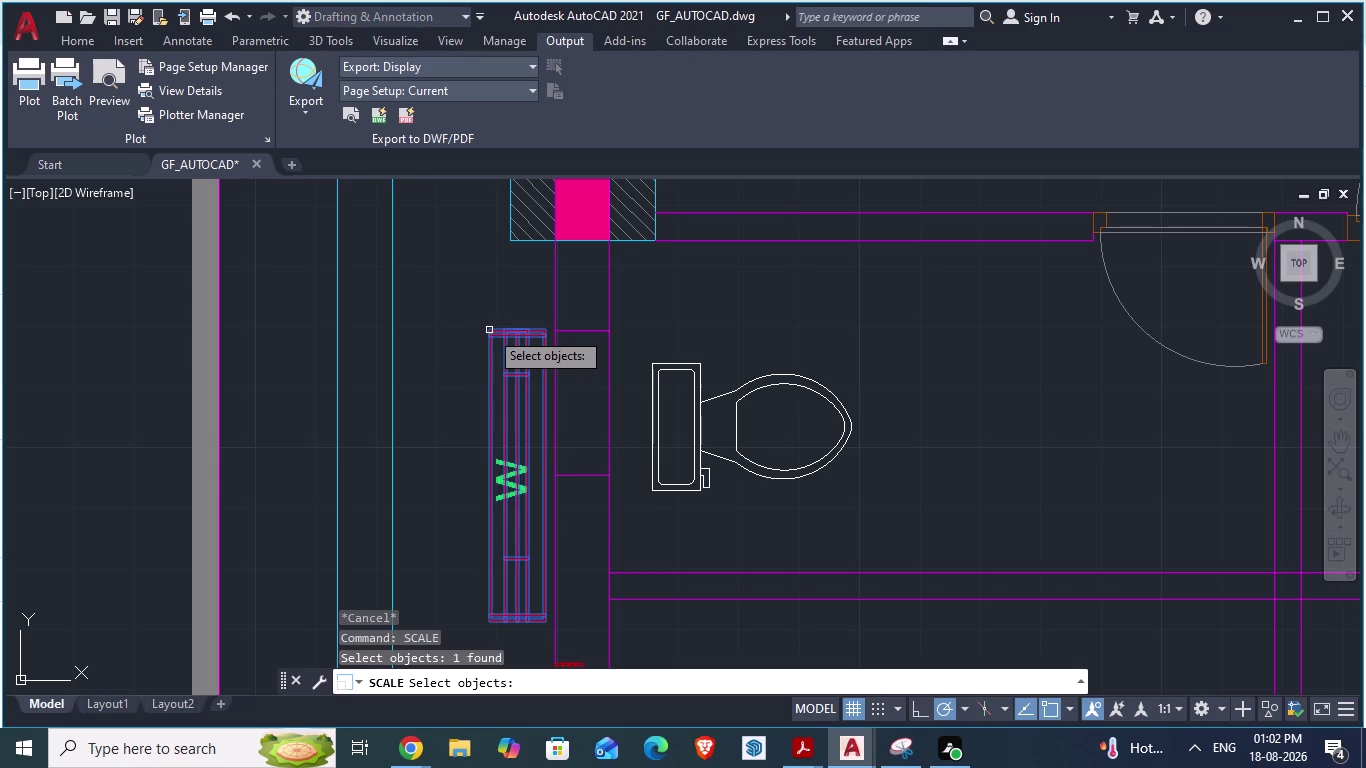
key(Return)
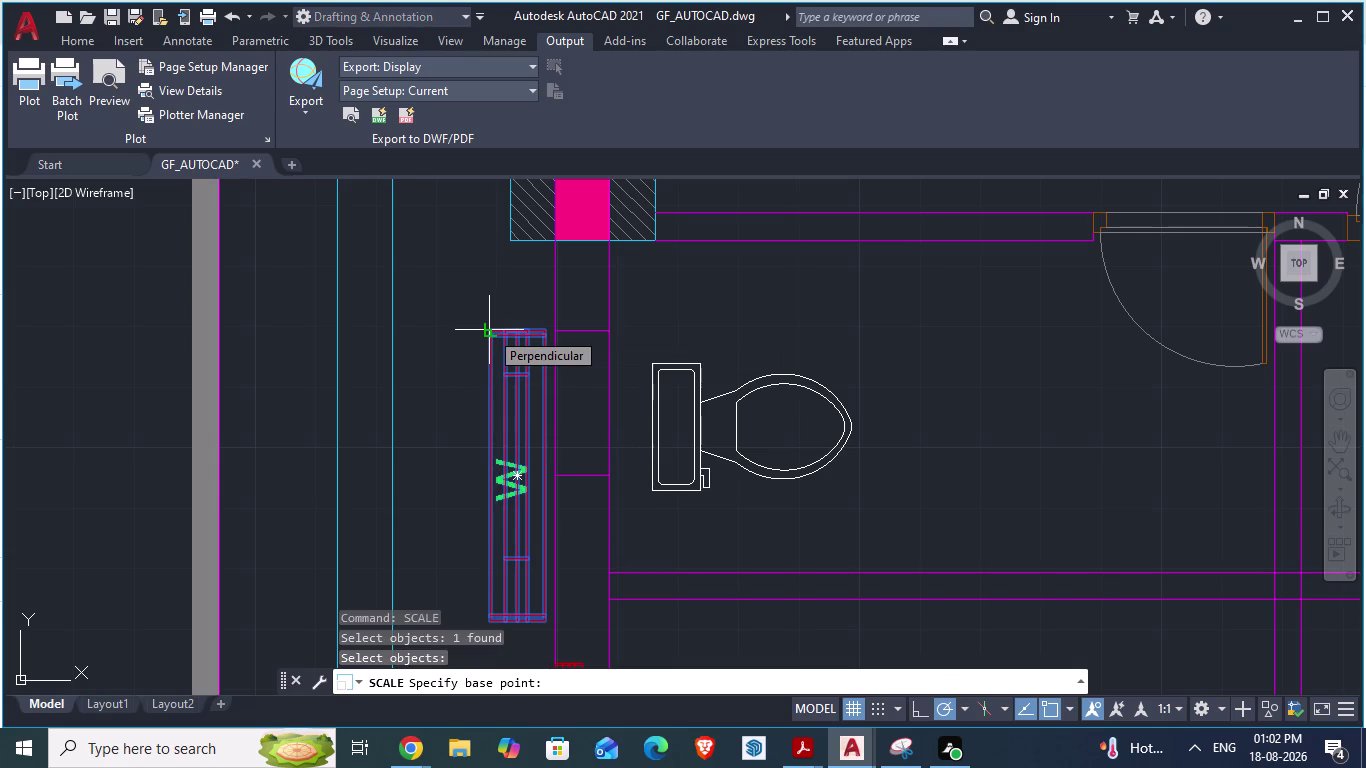
click(489, 330)
key(Return)
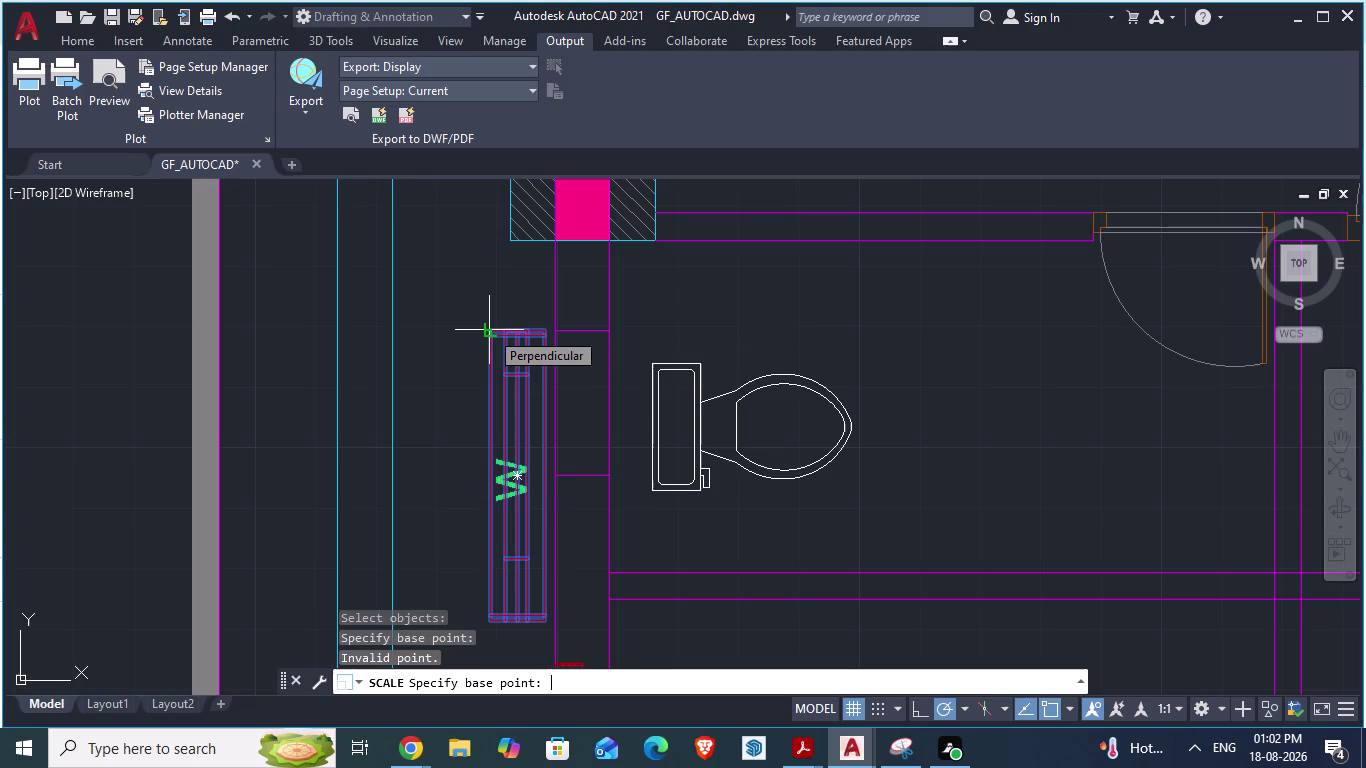
click(542, 331)
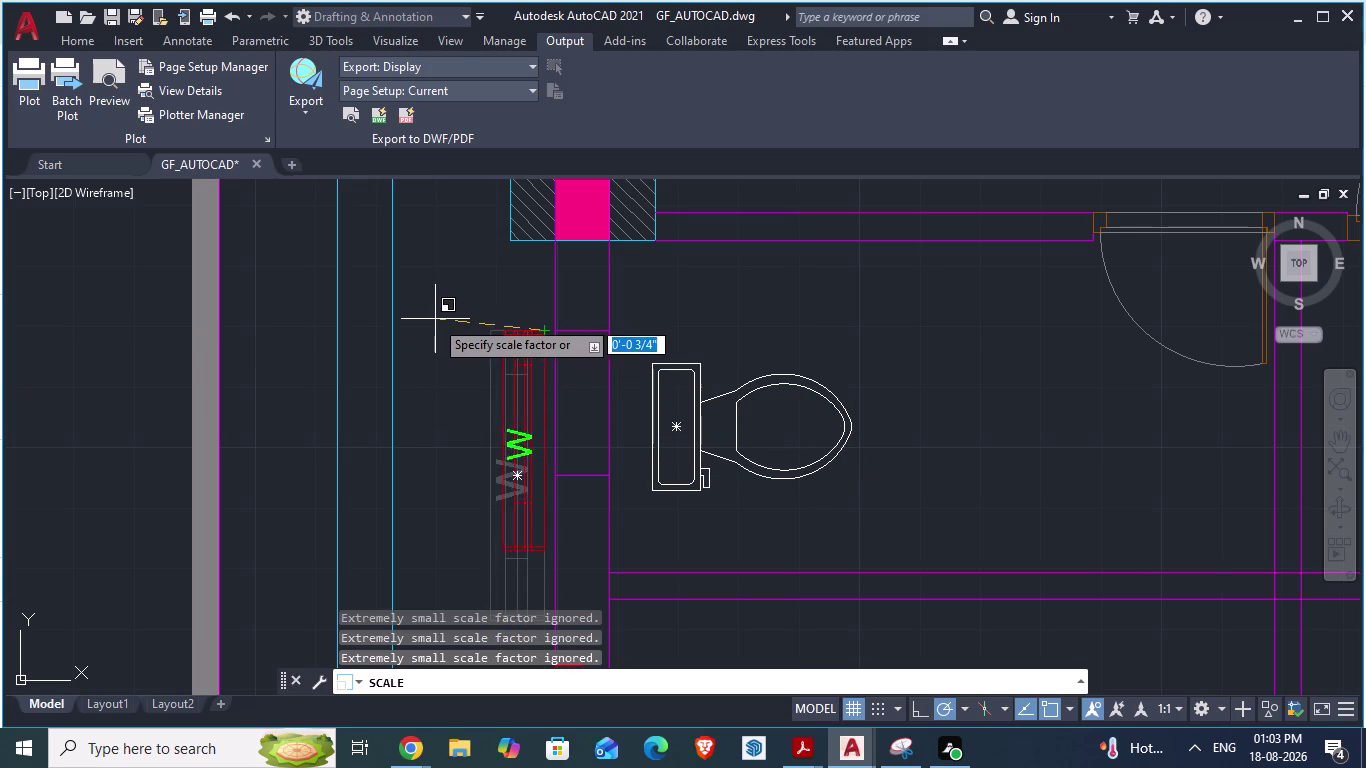
key(Escape)
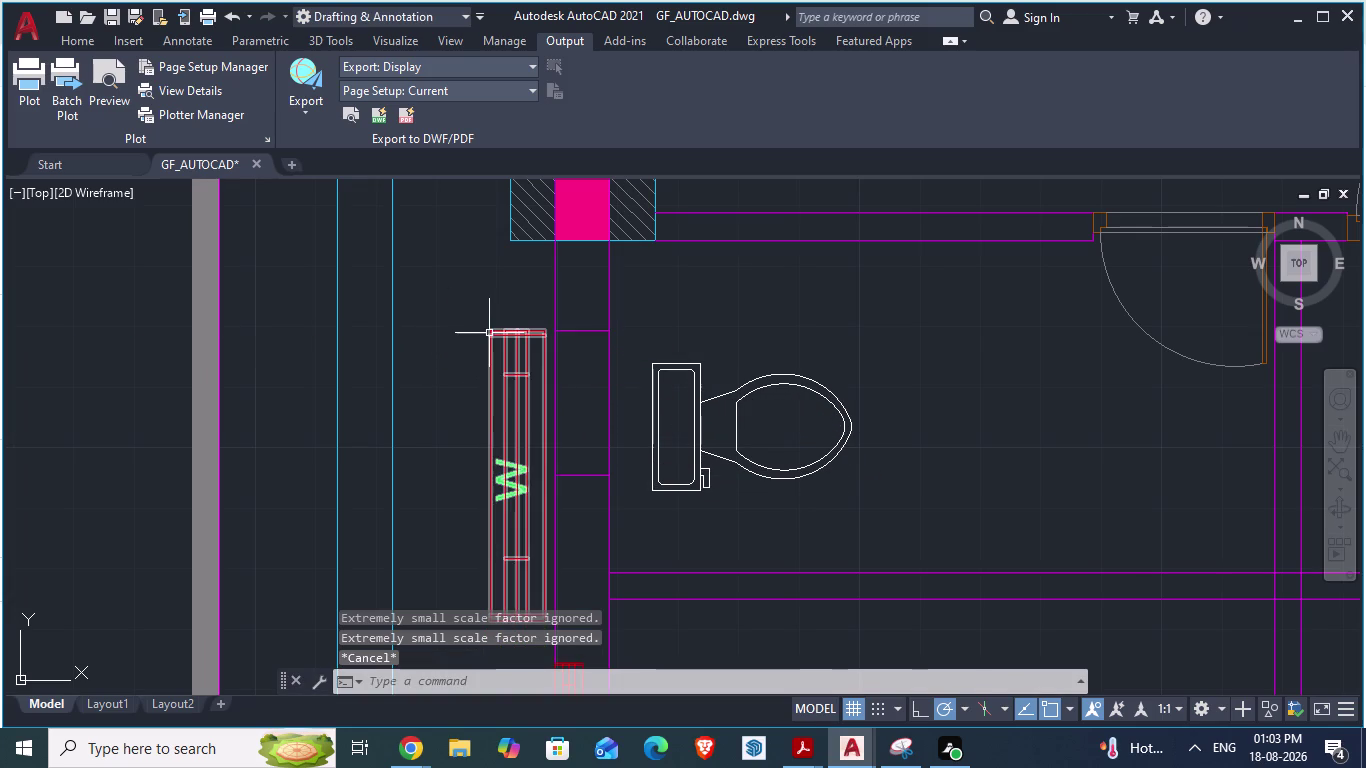
click(489, 333)
Restart SCALE and select the large W window block to resize.
scroll(down, 3)
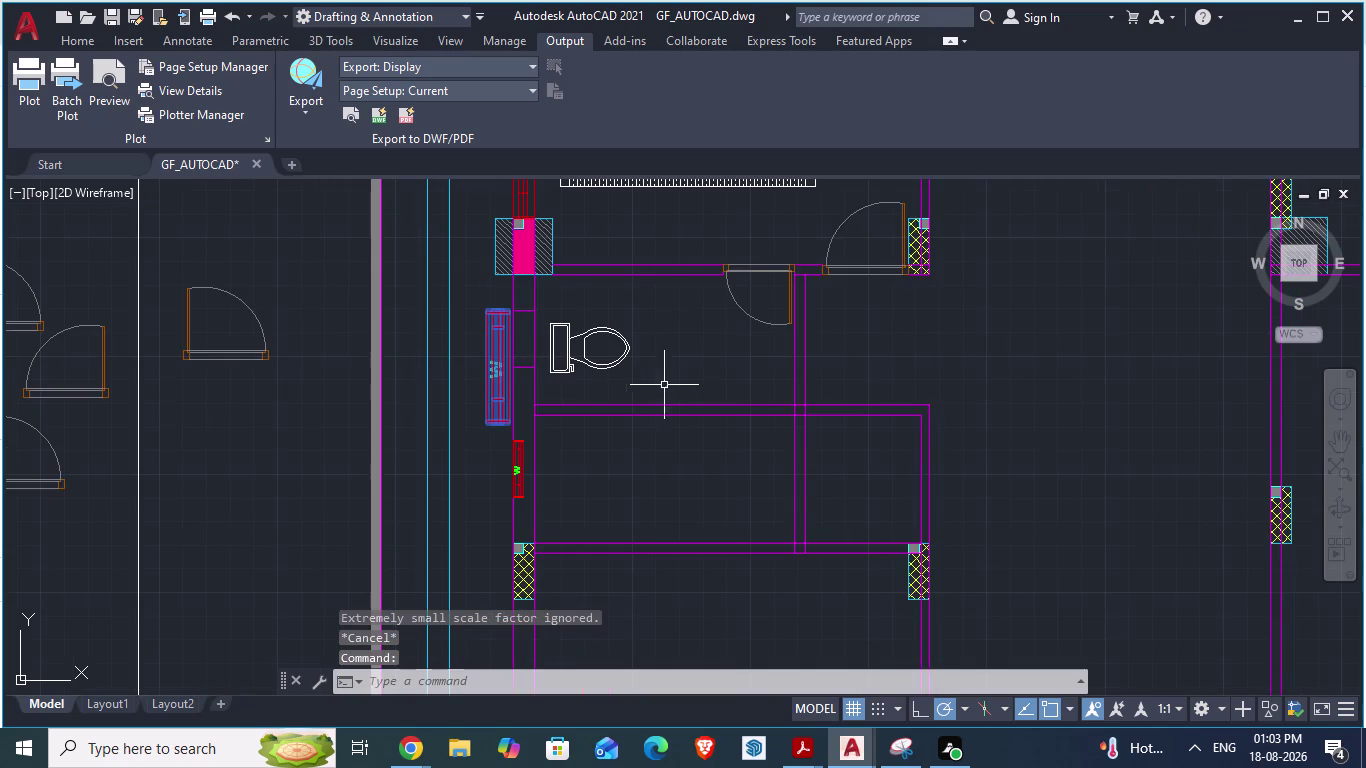
scroll(up, 3)
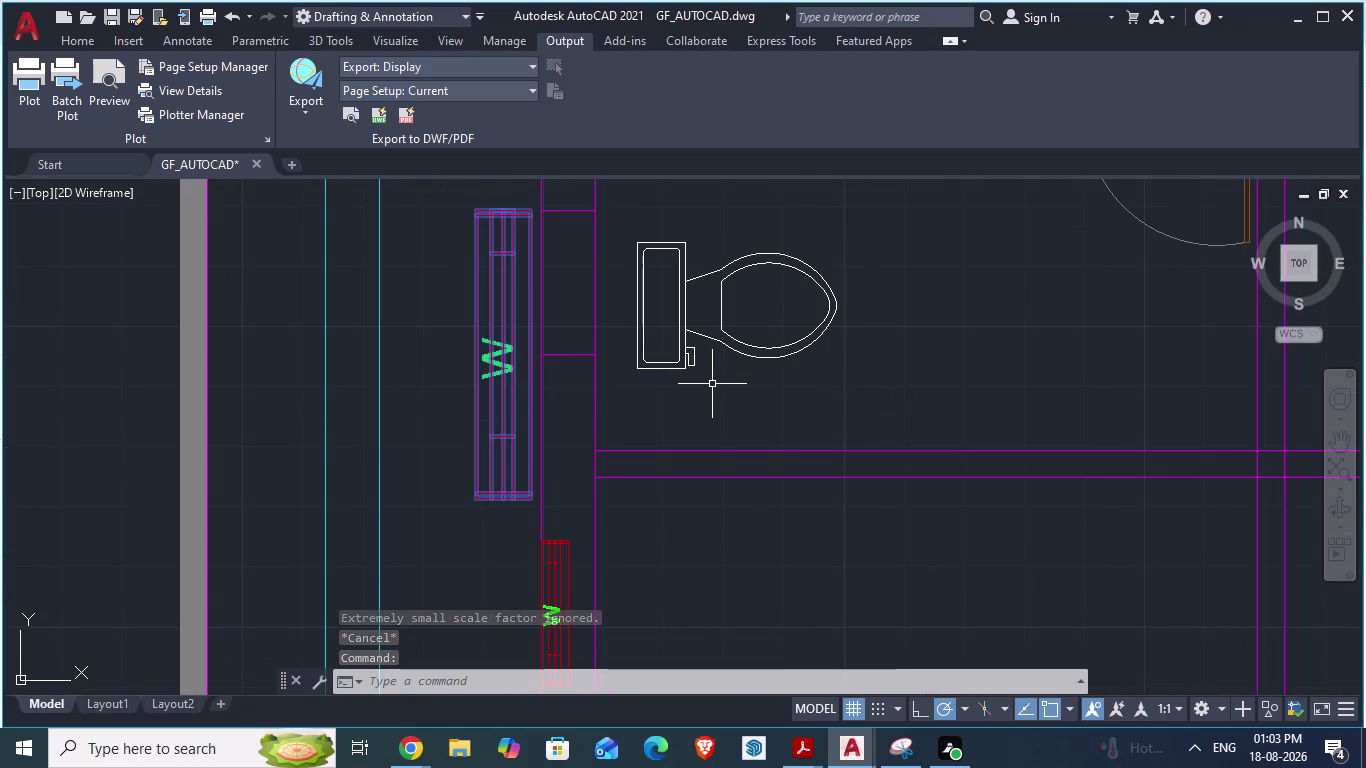
key(s)
key(c)
key(Return)
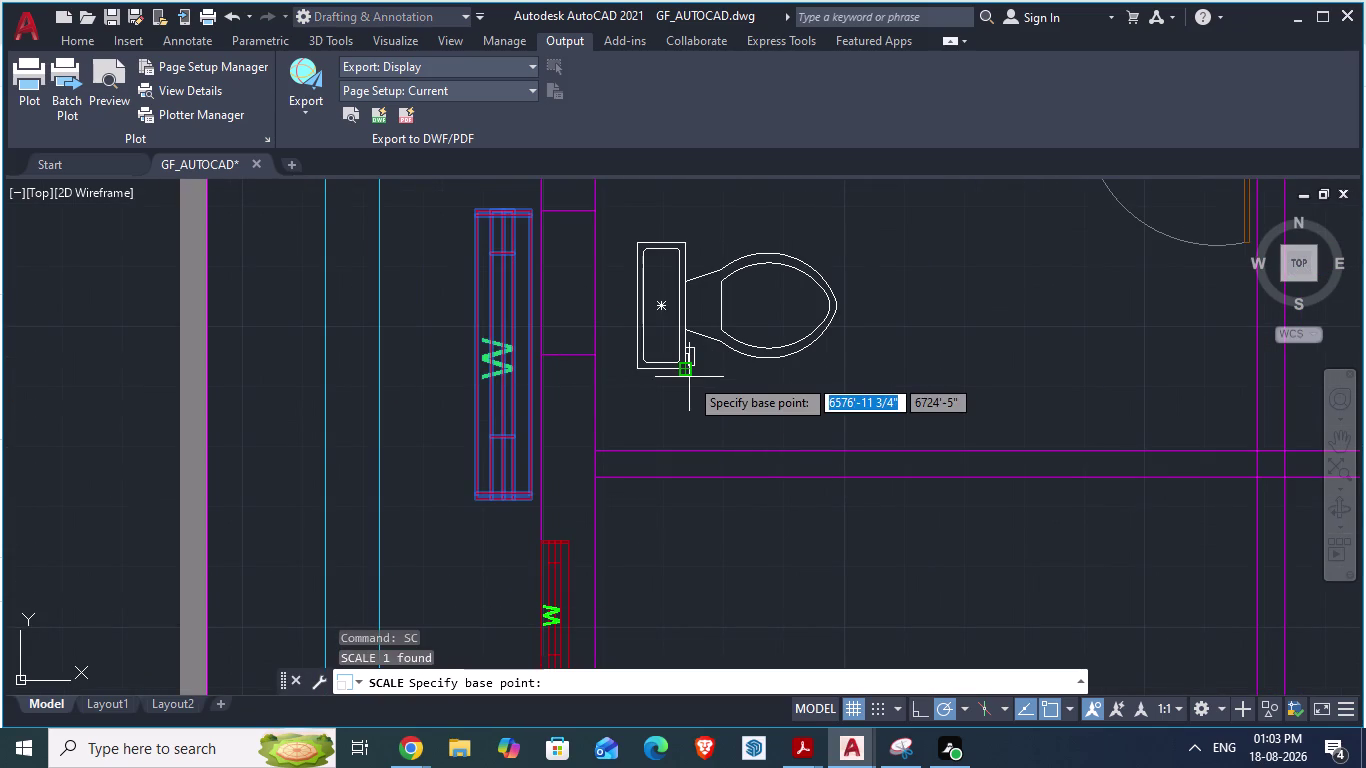
key(Escape)
key(Escape)
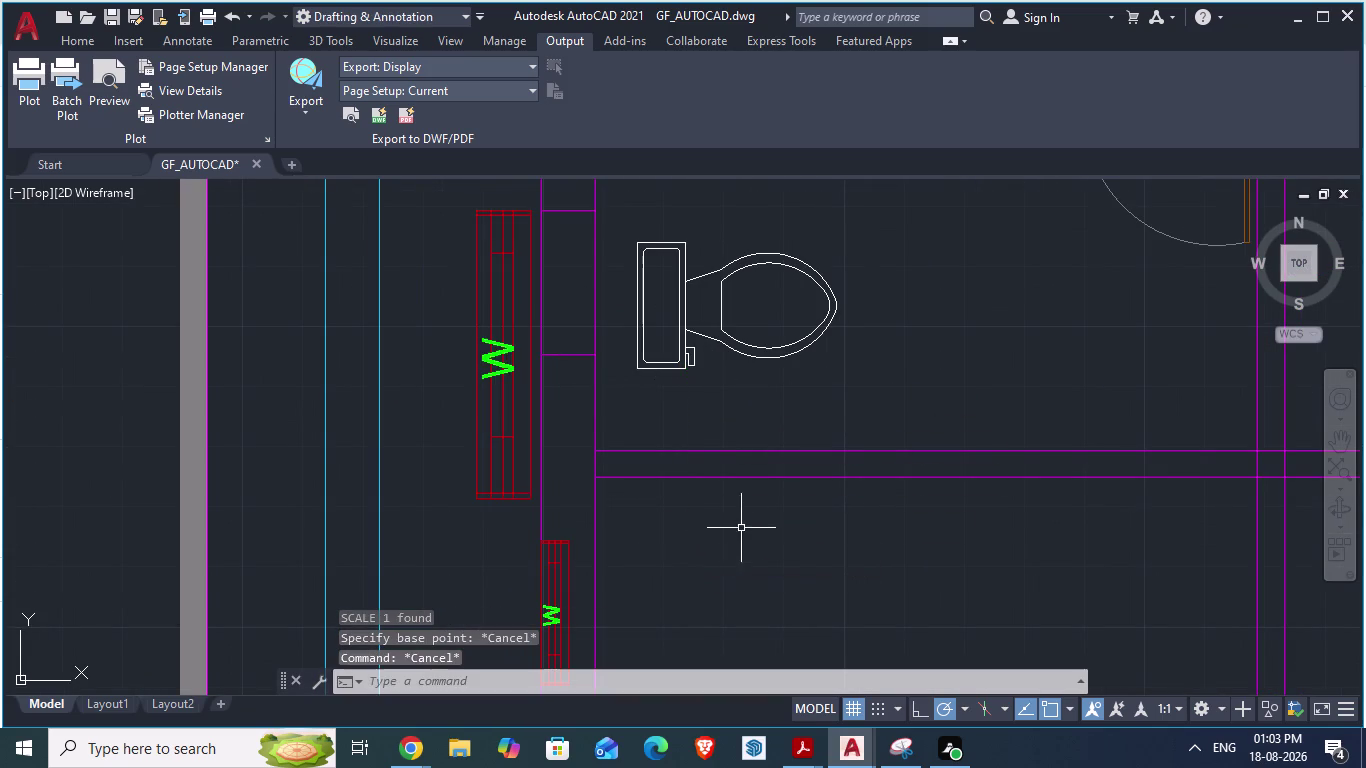
text(sca)
key(Return)
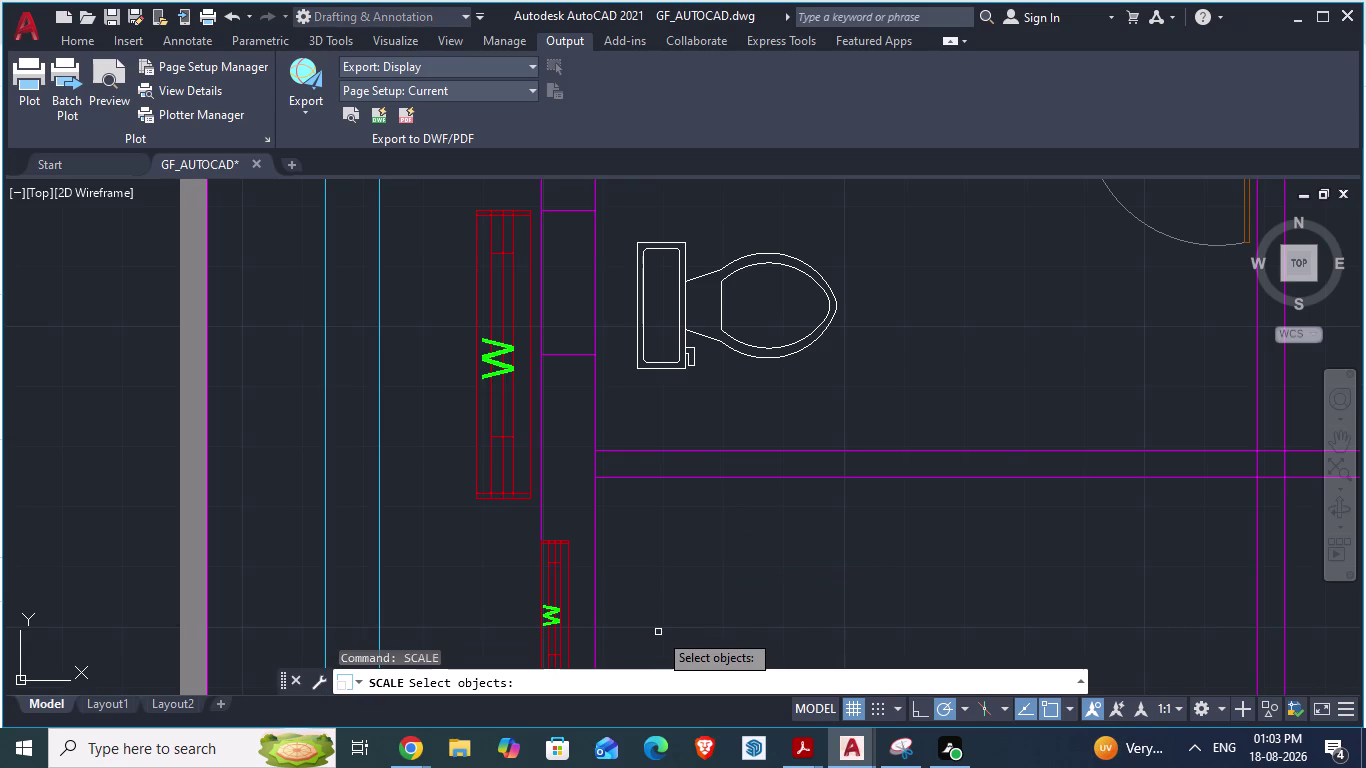
click(490, 498)
key(space)
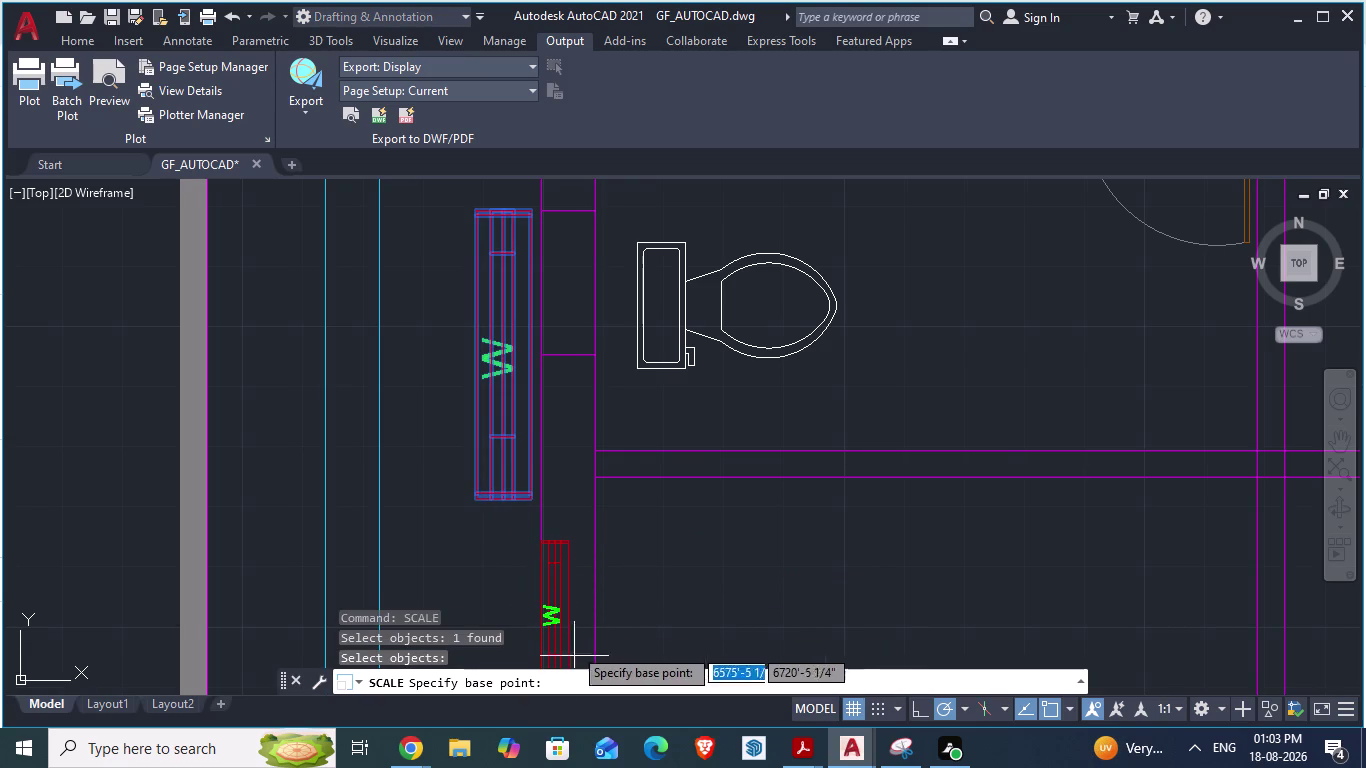
Cancel that scale attempt and launch SCALE once more.
key(r)
key(Return)
key(Escape)
key(Escape)
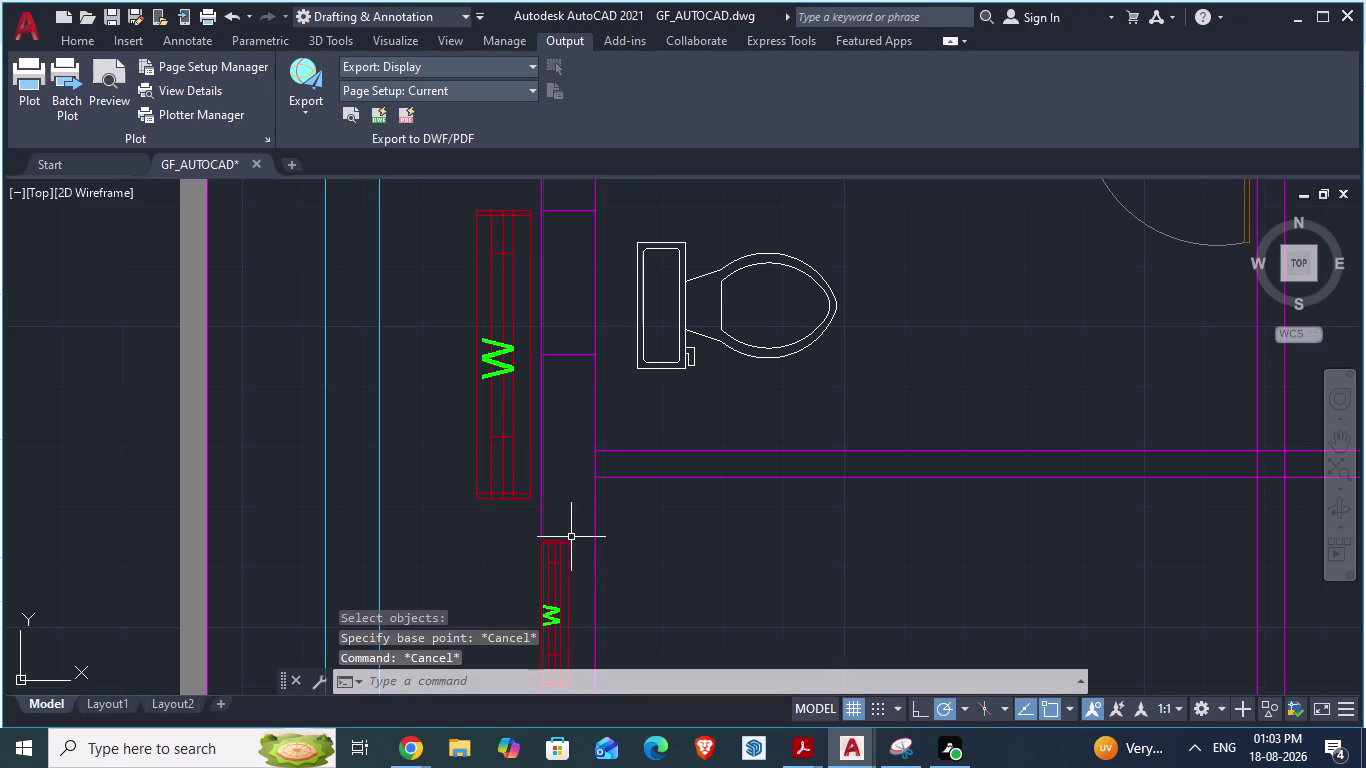
text(sca)
key(Return)
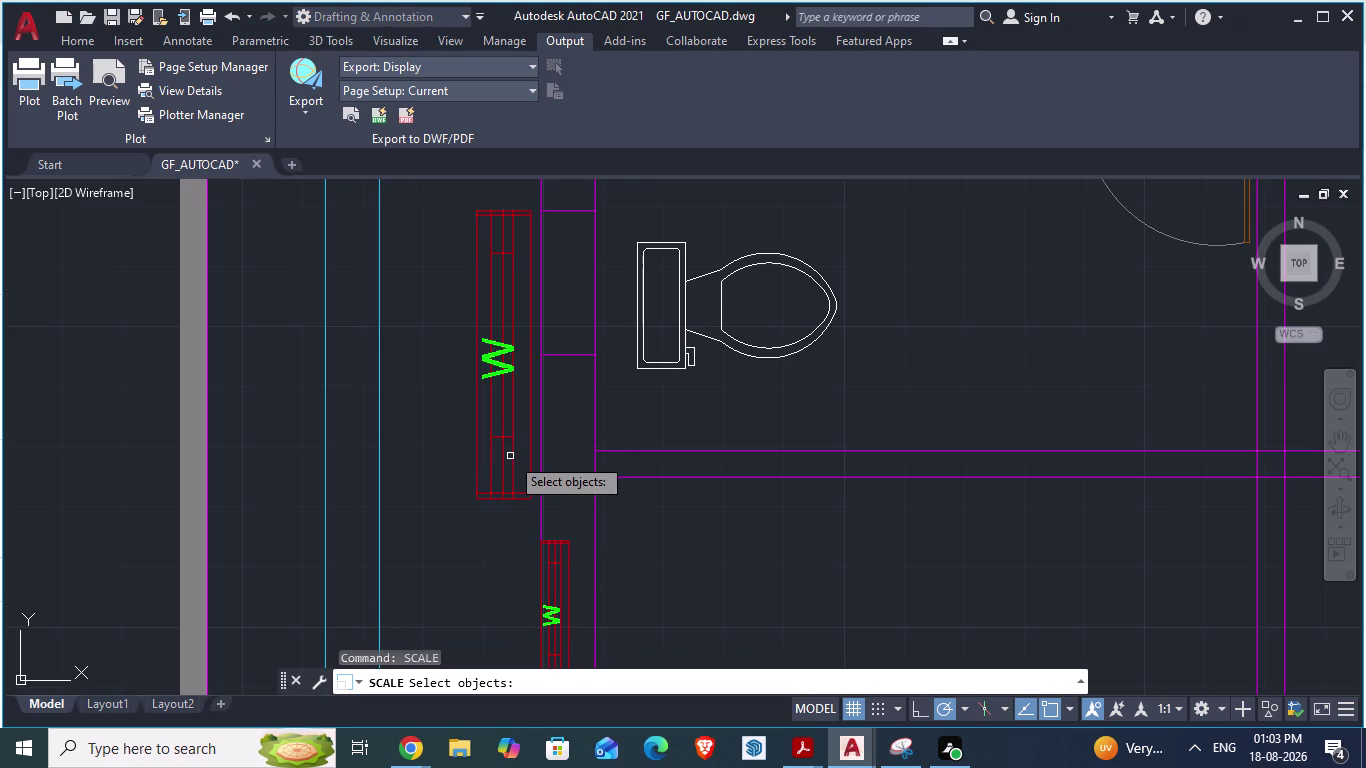
Use the Remove option to take objects out of the scale selection set.
key(r)
key(Return)
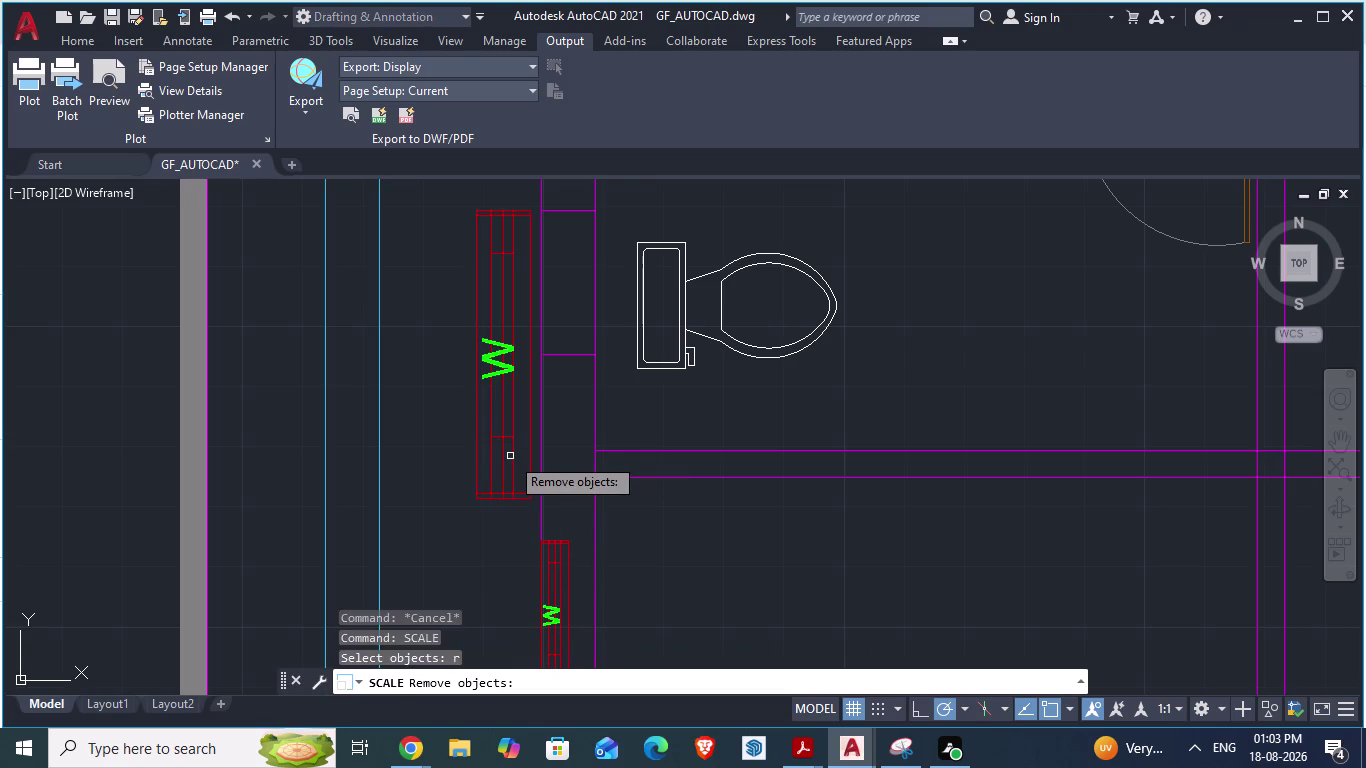
click(472, 387)
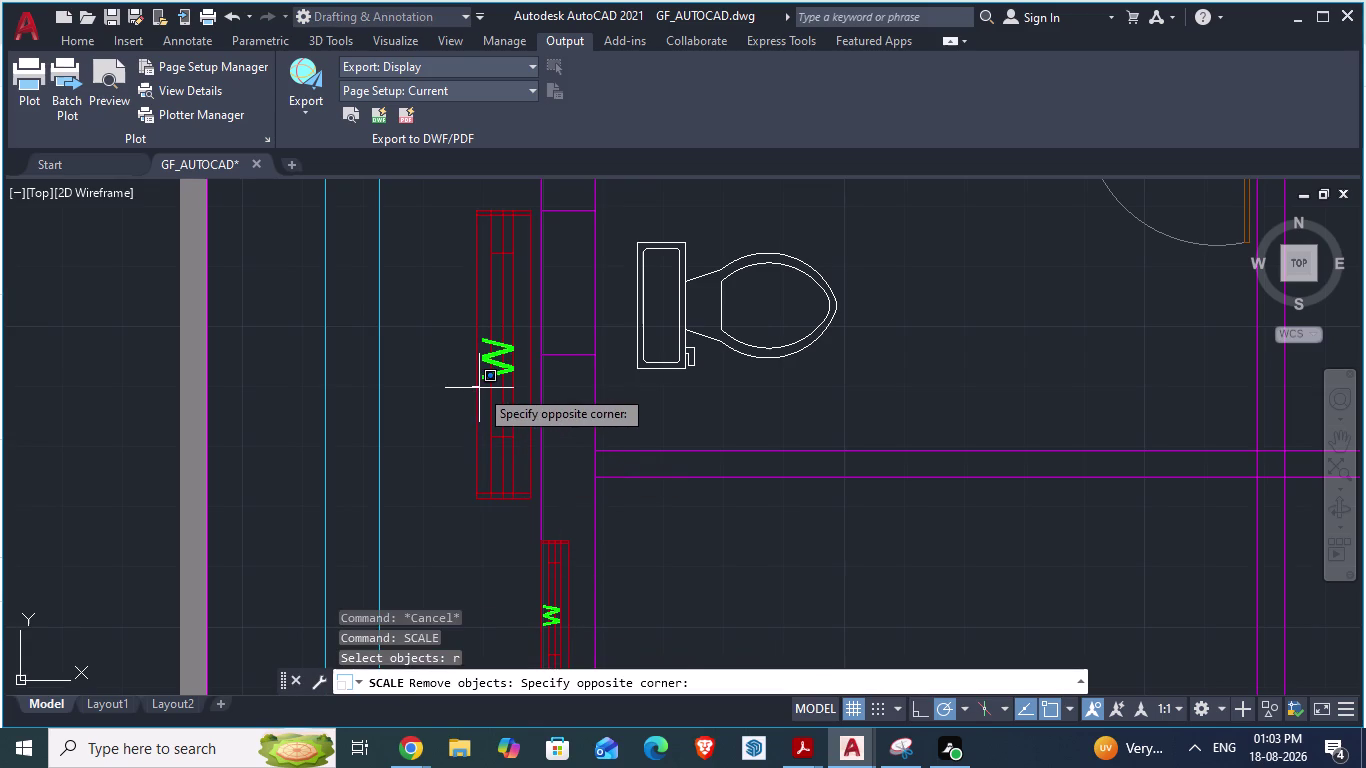
click(479, 388)
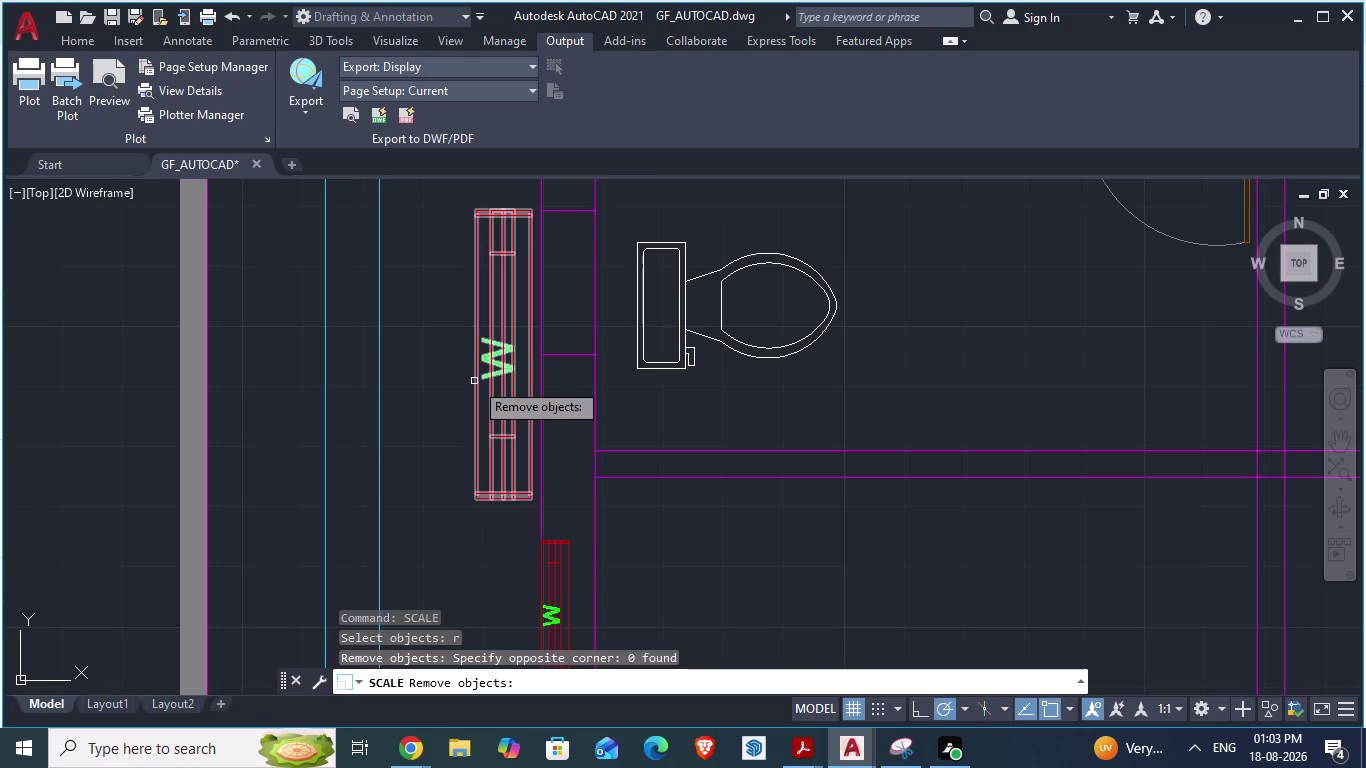
click(474, 381)
key(r)
key(Return)
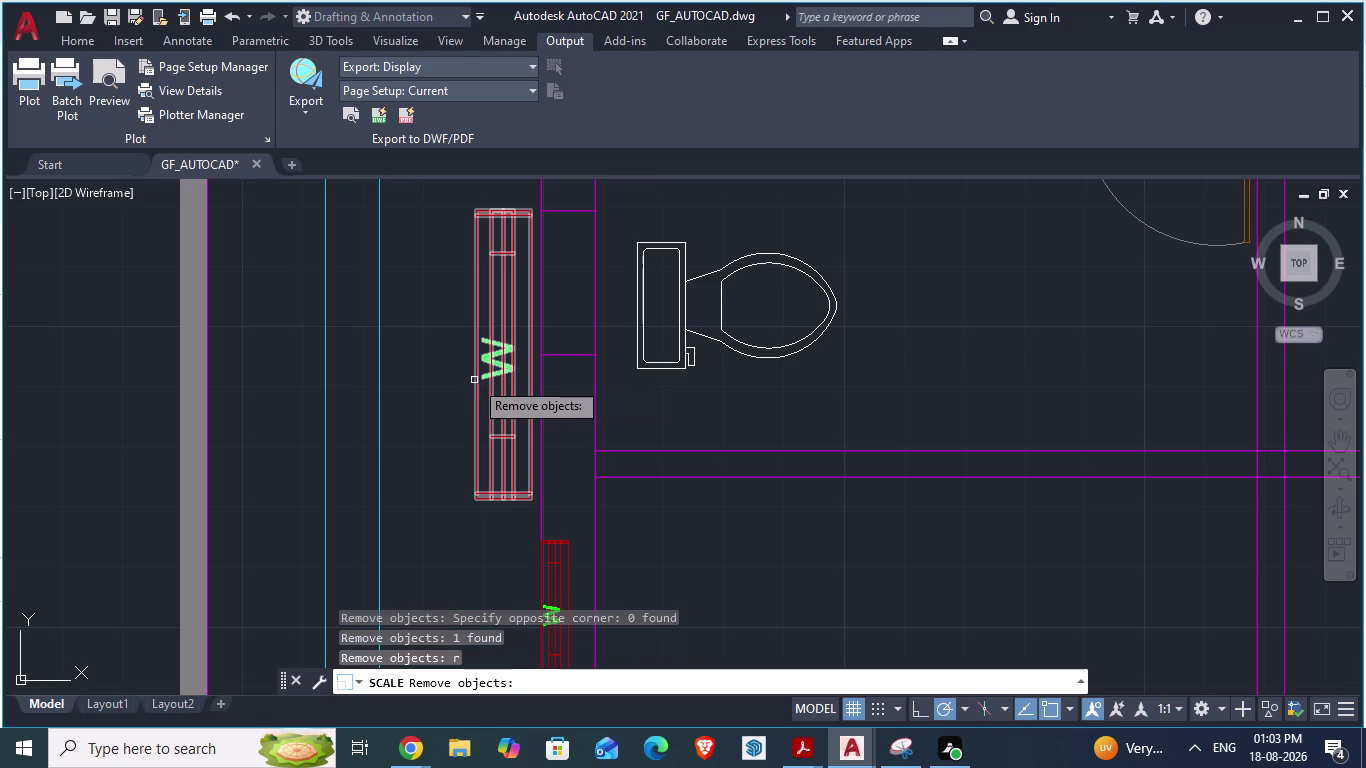